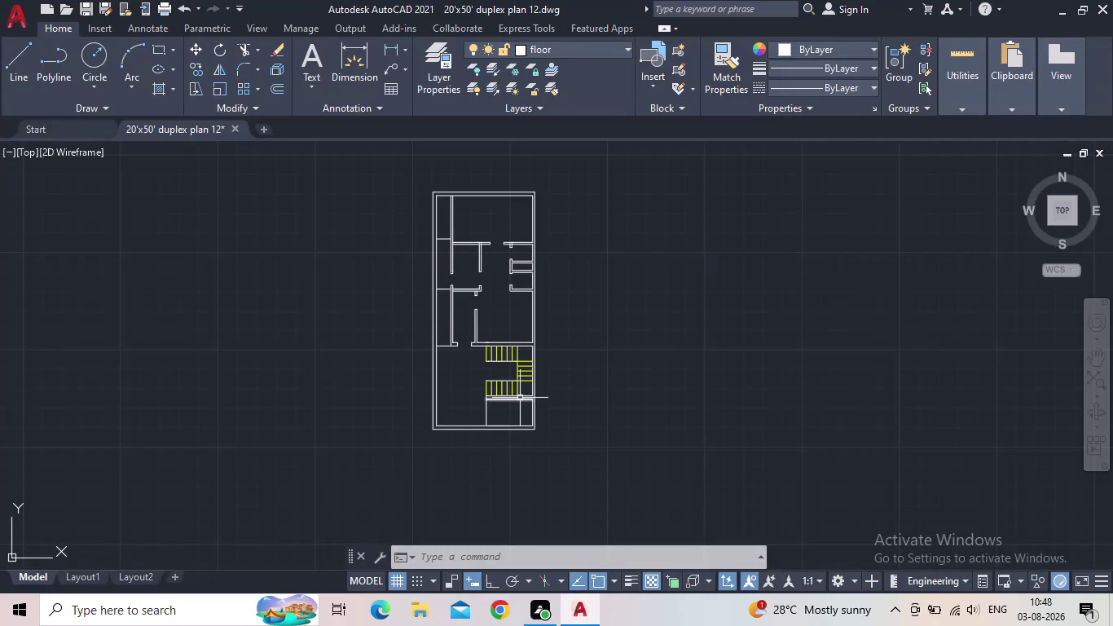
Pan and zoom around the duplex plan, then bring up the Tool Palettes with TOOLPALETTES.
middle_drag(584, 402, 507, 435)
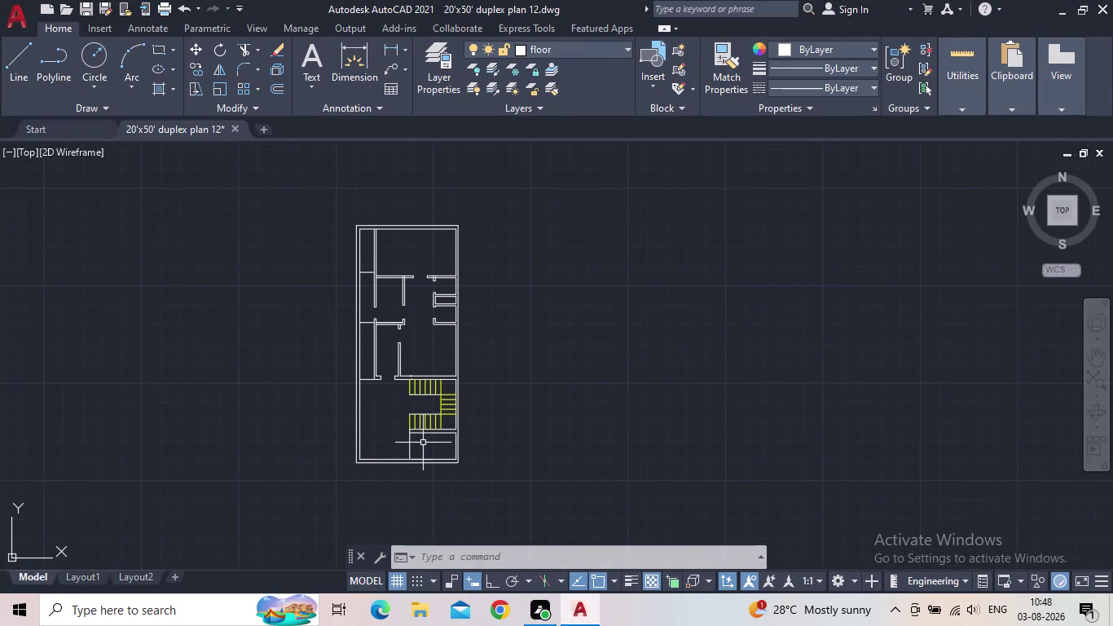
scroll(up, 3)
scroll(up, 3)
scroll(down, 3)
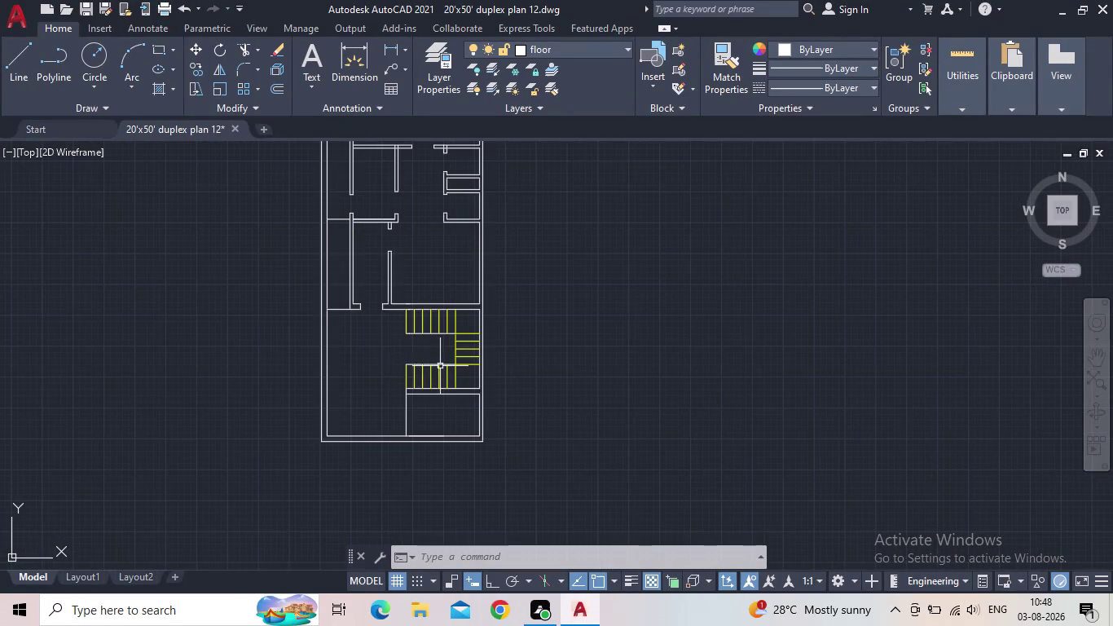
middle_drag(376, 358, 376, 402)
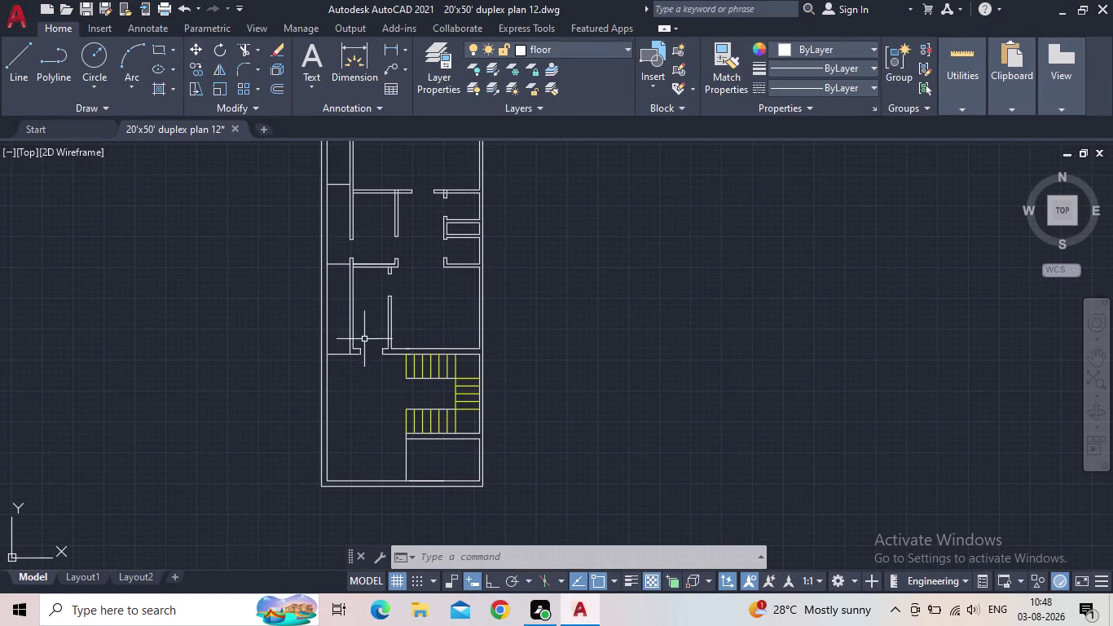
middle_drag(383, 388, 346, 427)
scroll(down, 3)
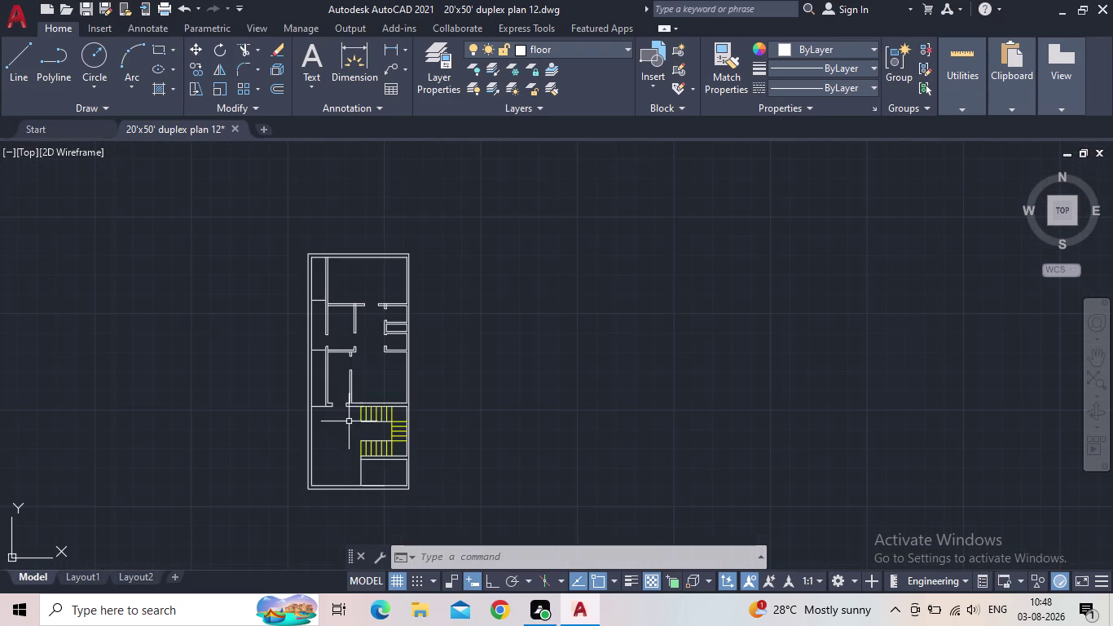
middle_drag(562, 350, 505, 349)
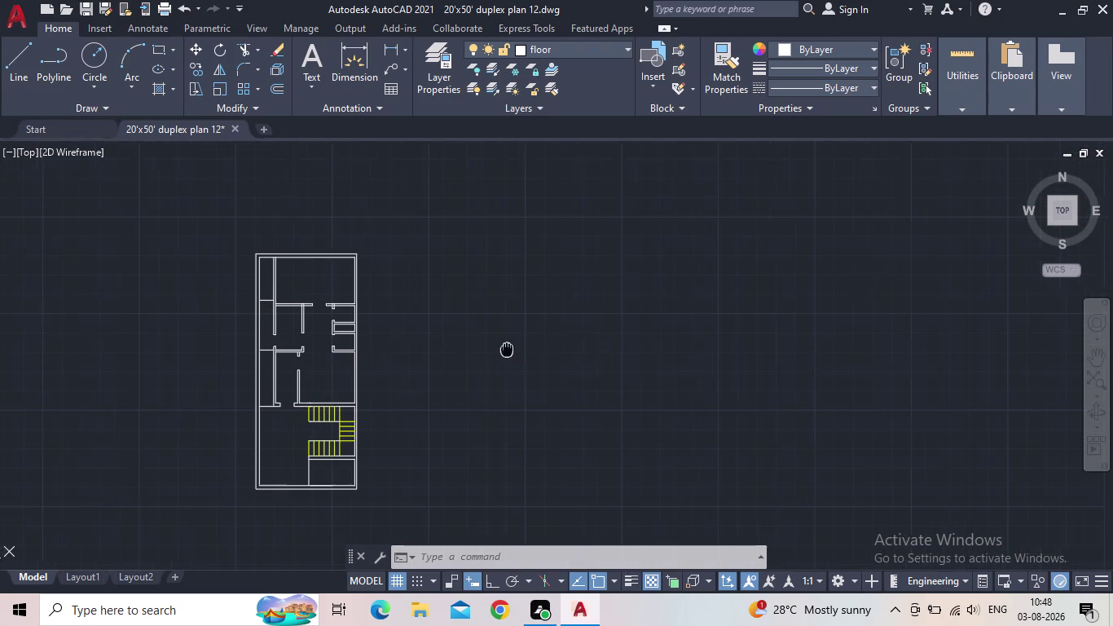
middle_drag(506, 349, 505, 350)
text(to)
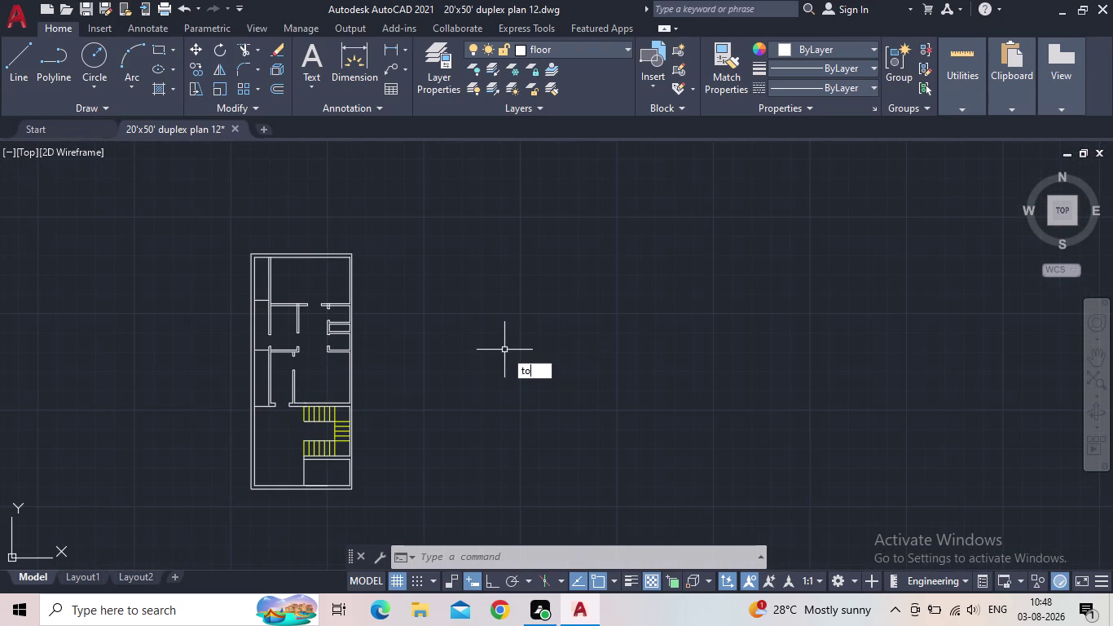
text(ol)
key(Return)
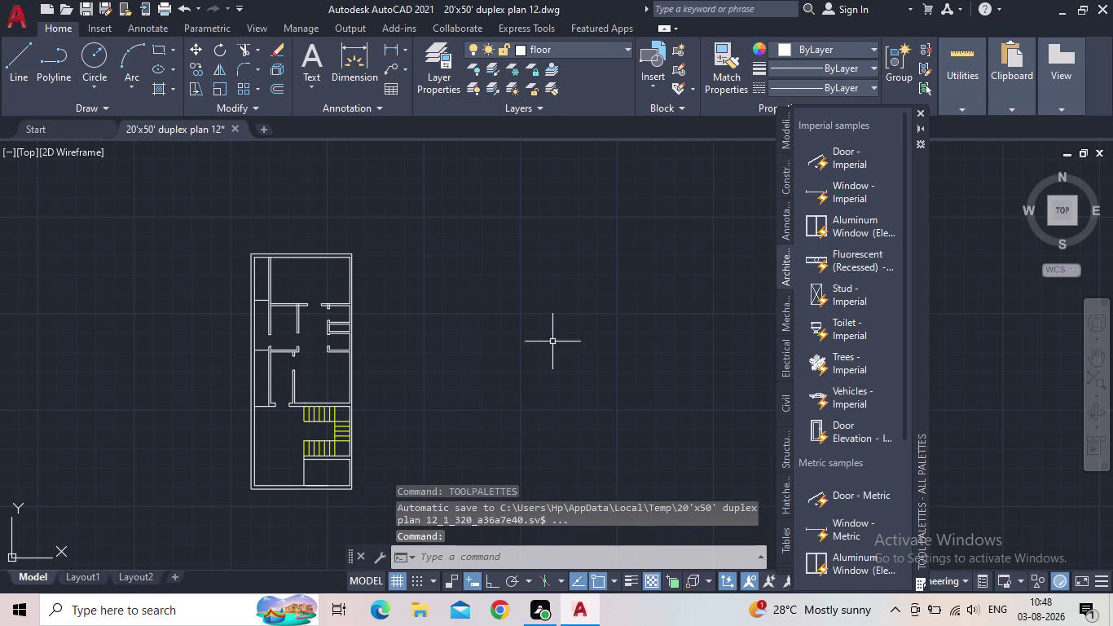
Place the Architectural tool palette beside the plan and show the layer list.
scroll(up, 3)
scroll(up, 3)
middle_drag(590, 427, 535, 426)
drag(830, 160, 698, 196)
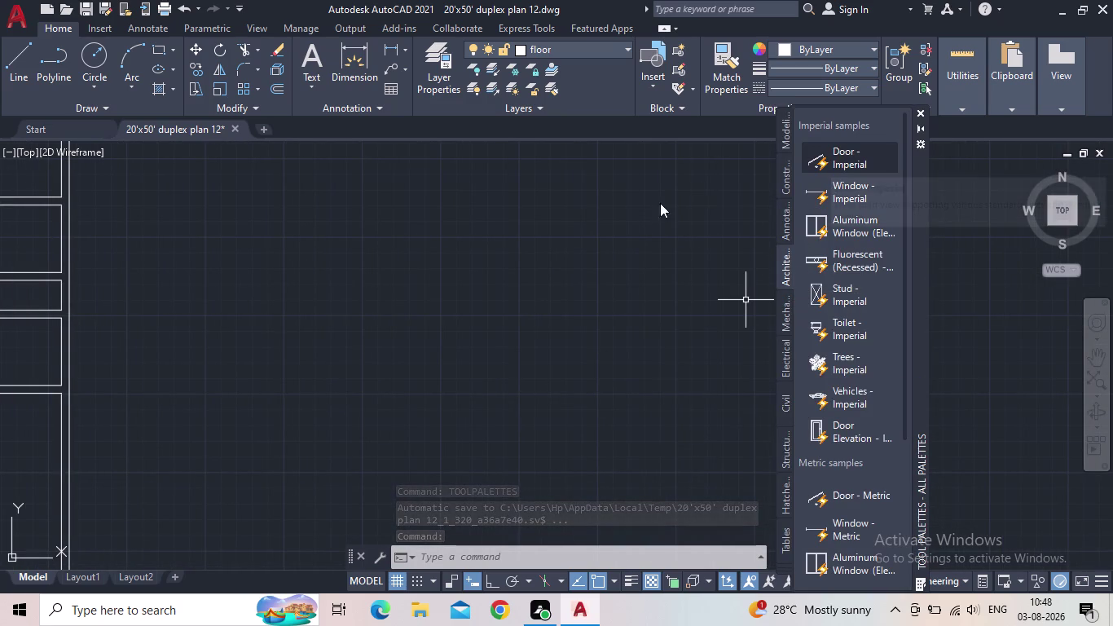
drag(698, 196, 397, 232)
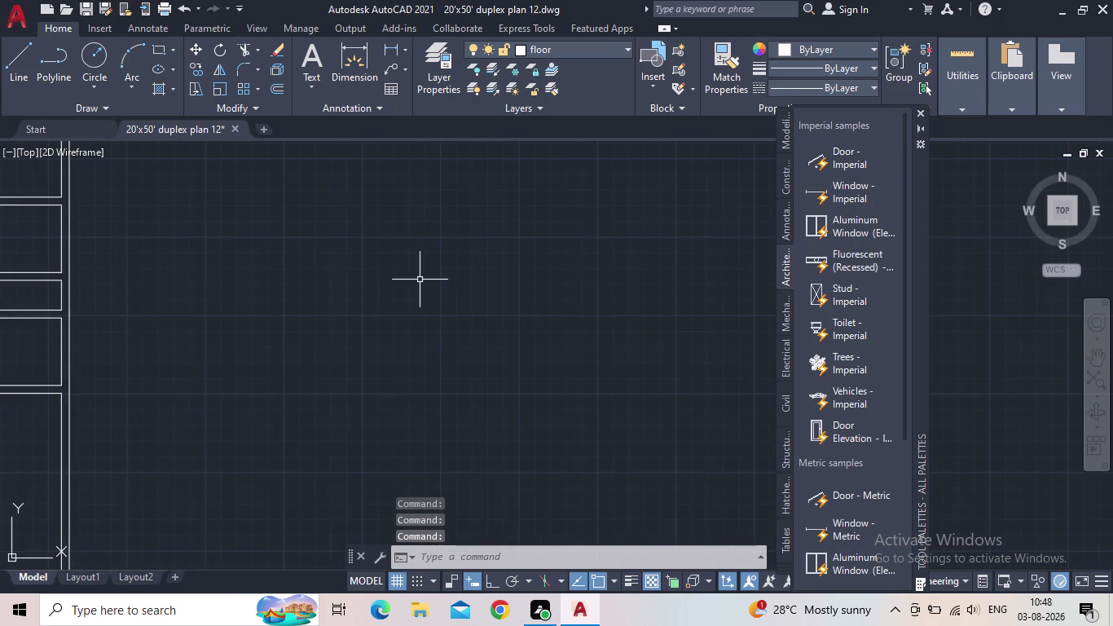
scroll(down, 3)
key(Escape)
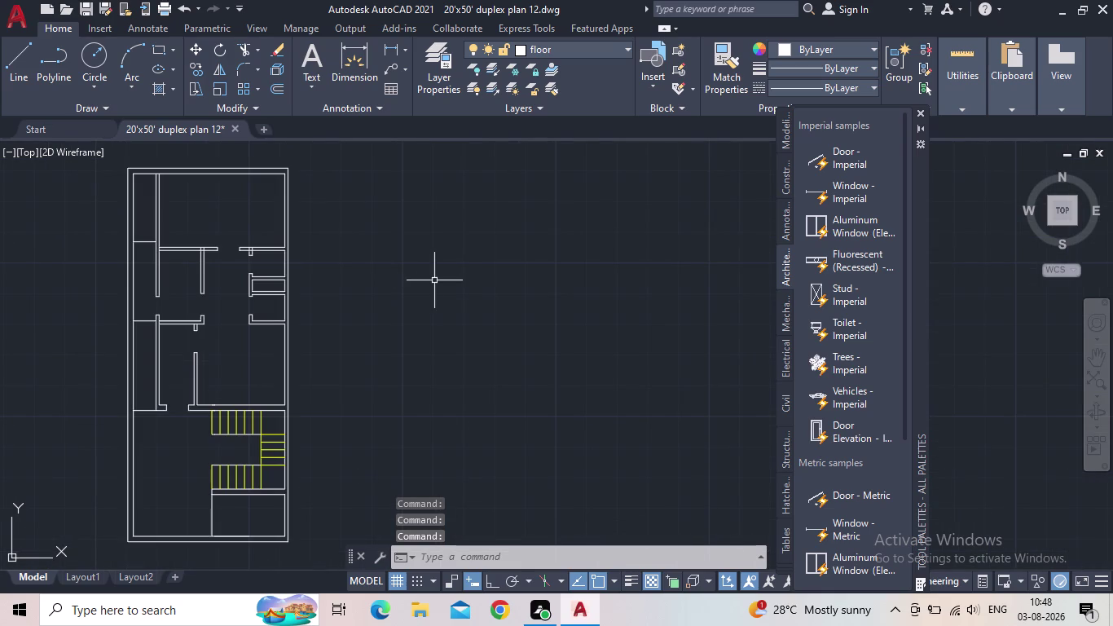
click(436, 79)
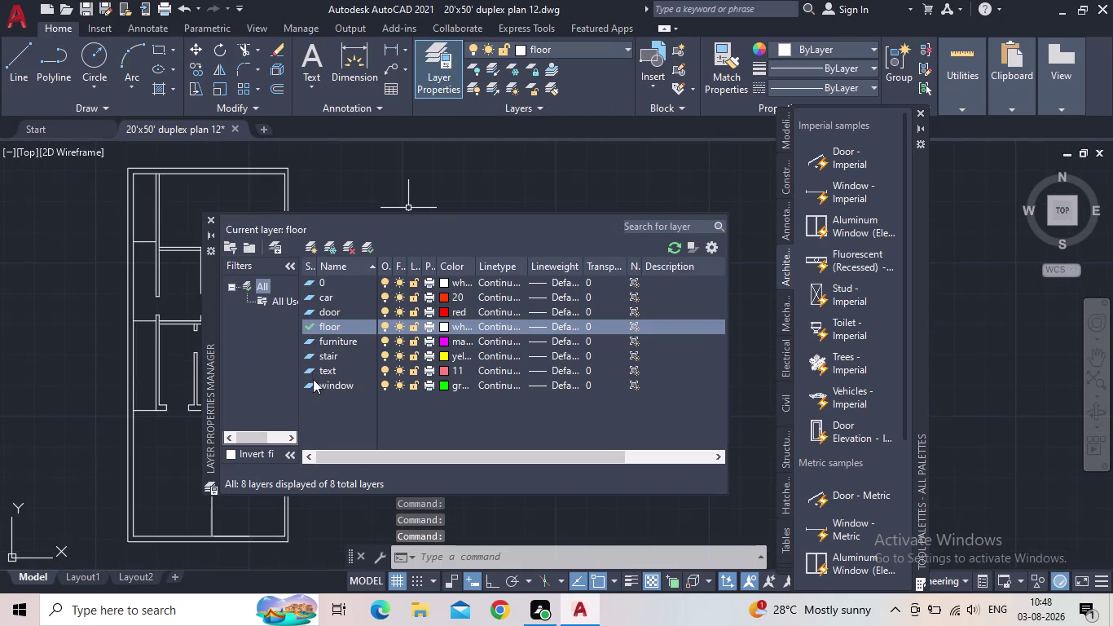
Make door the current layer and pan to empty space right of the plan.
double_click(308, 312)
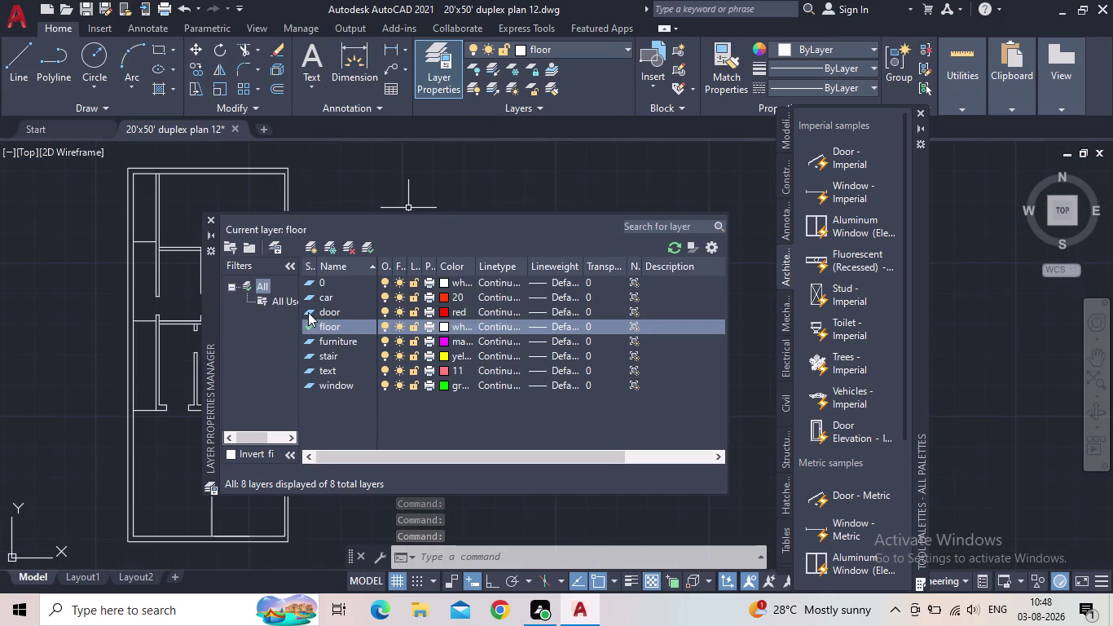
click(212, 215)
scroll(up, 3)
middle_drag(655, 286, 626, 315)
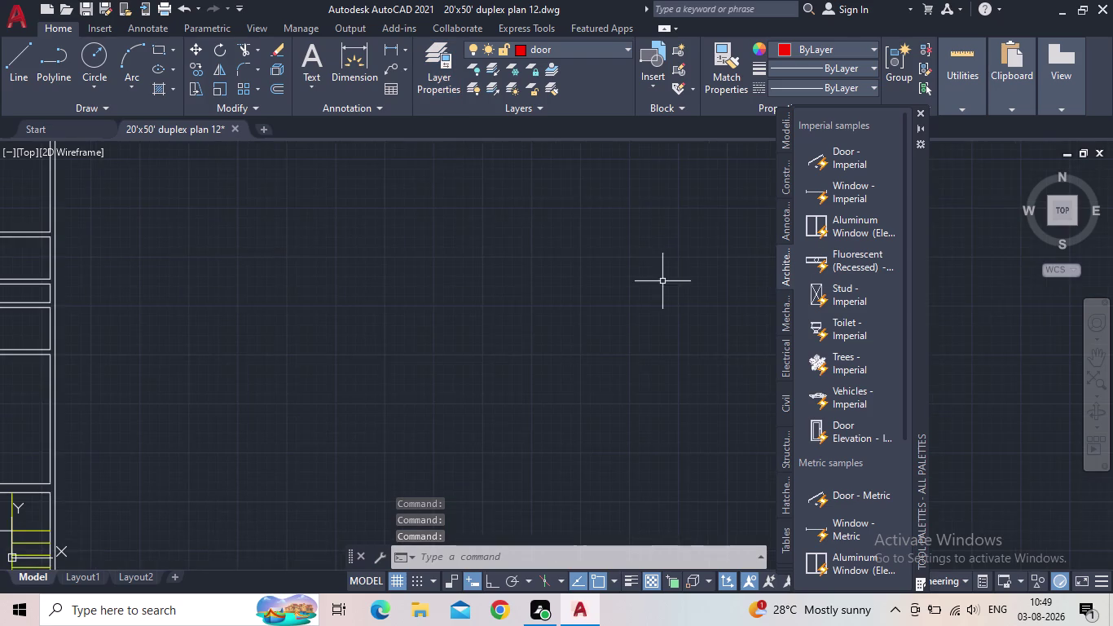
middle_drag(626, 315, 605, 330)
Insert the Door - Imperial sample in empty space, set to Open 90°.
drag(851, 158, 563, 283)
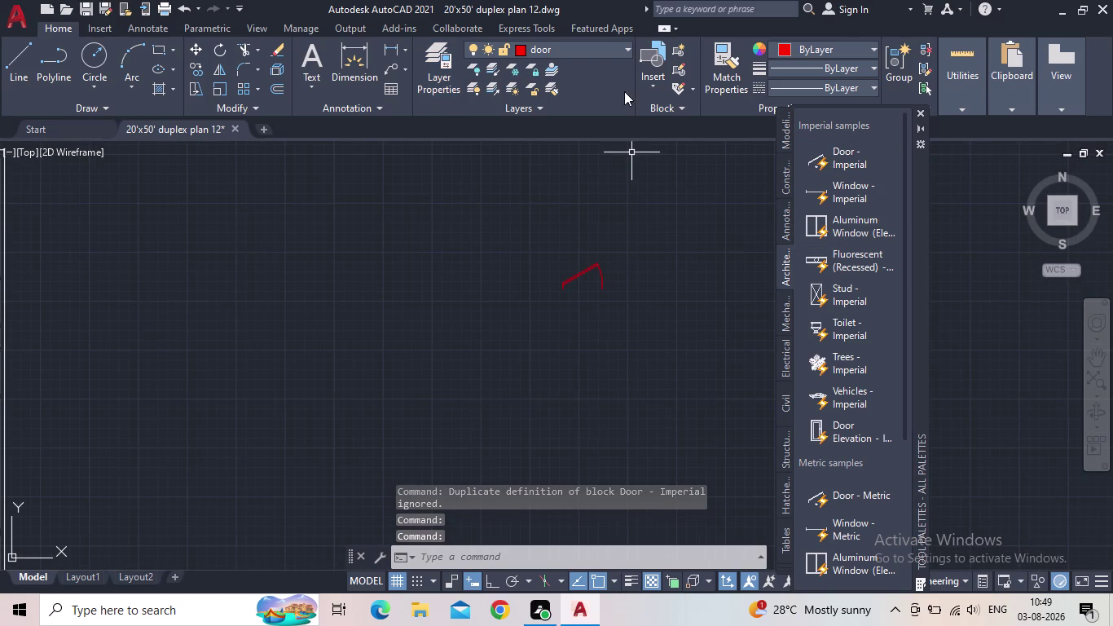
click(923, 113)
click(581, 273)
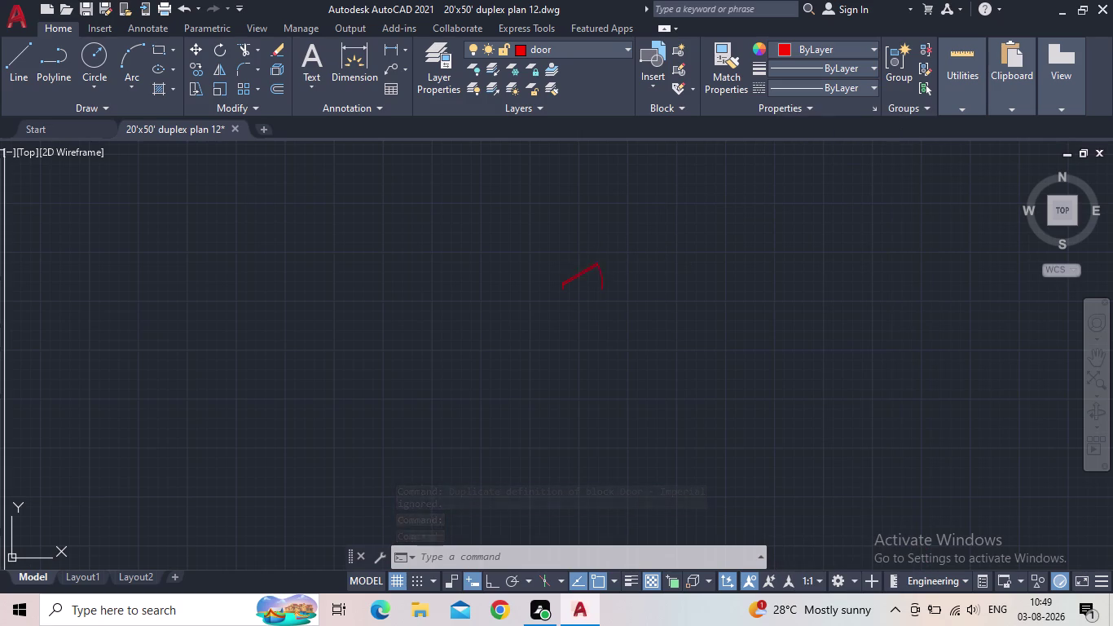
scroll(up, 3)
click(521, 238)
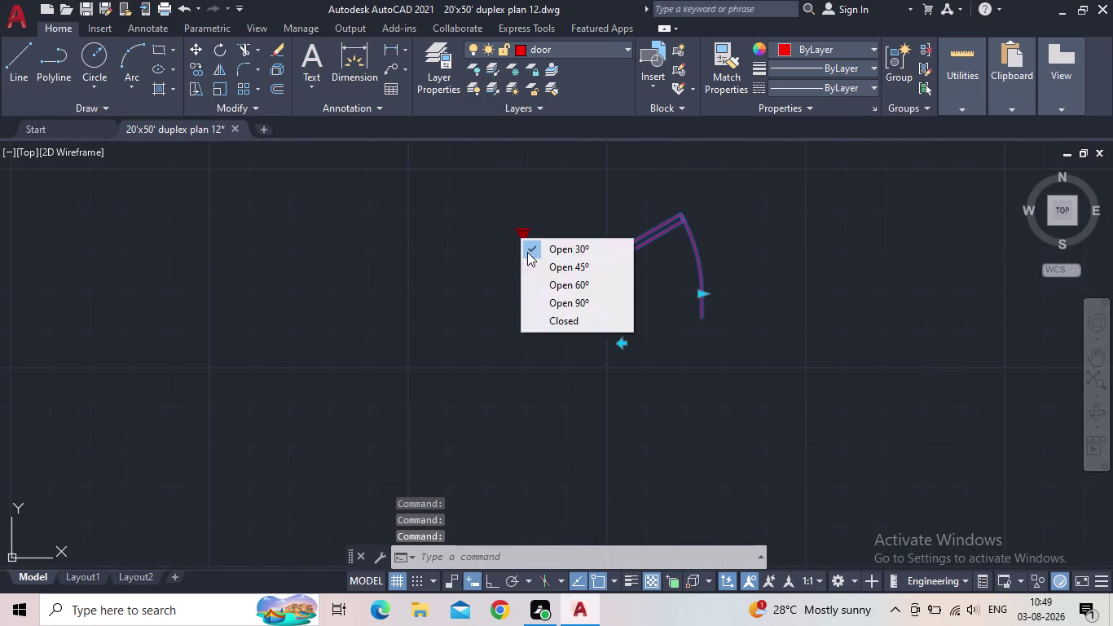
click(550, 299)
scroll(down, 3)
Zoom to the new red door symbol, select it and begin MOVE.
middle_drag(591, 309, 924, 386)
scroll(down, 3)
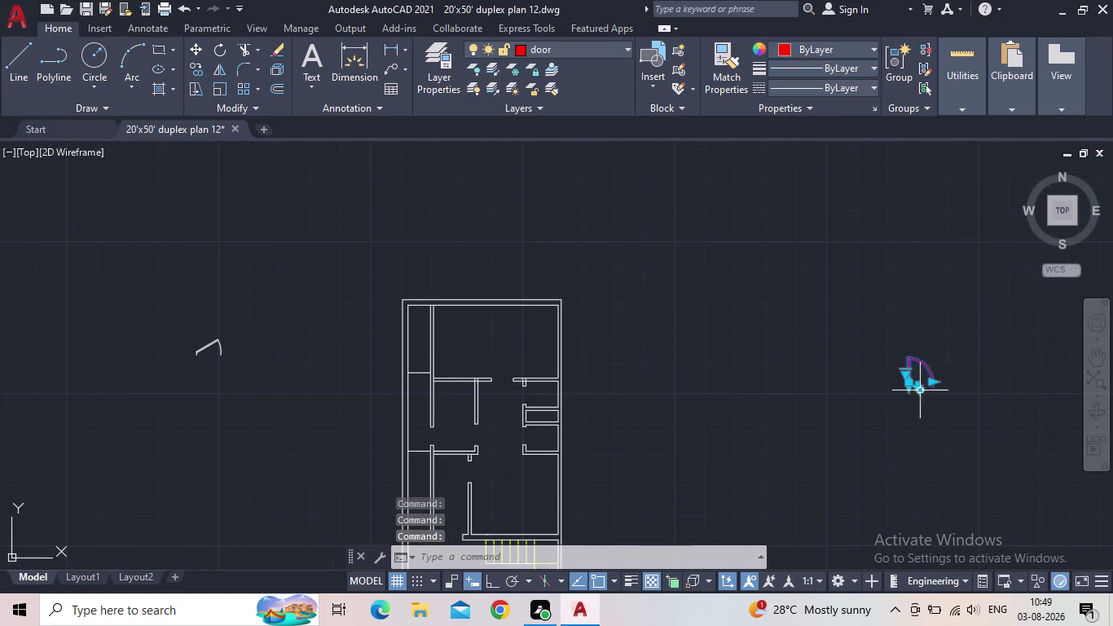
middle_drag(955, 385, 916, 373)
scroll(up, 3)
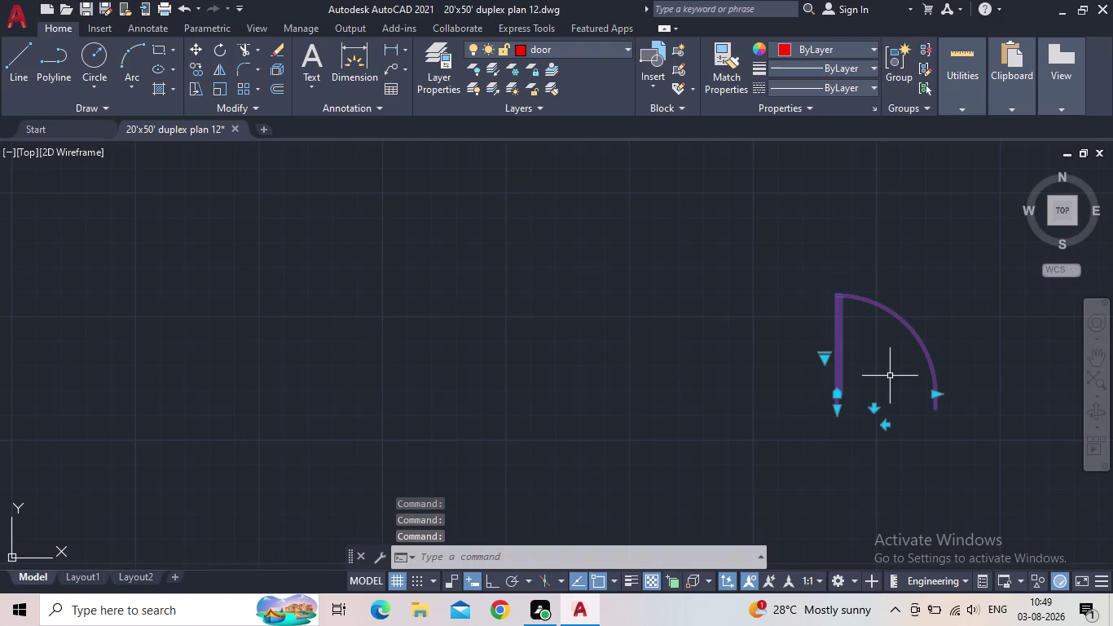
key(Escape)
drag(884, 382, 821, 373)
click(765, 362)
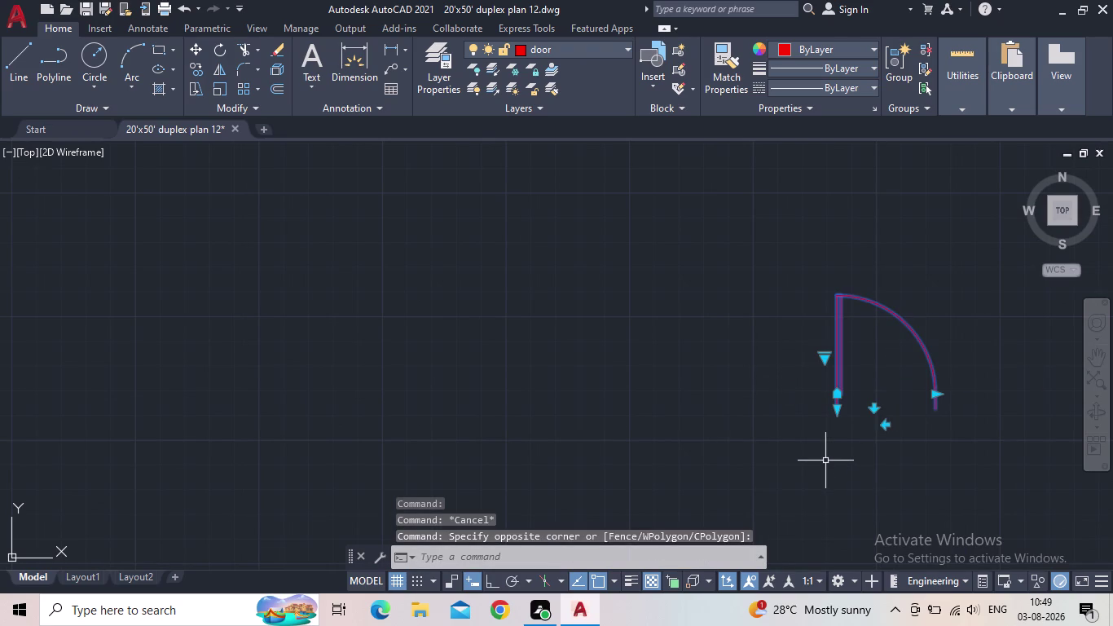
key(Escape)
scroll(down, 3)
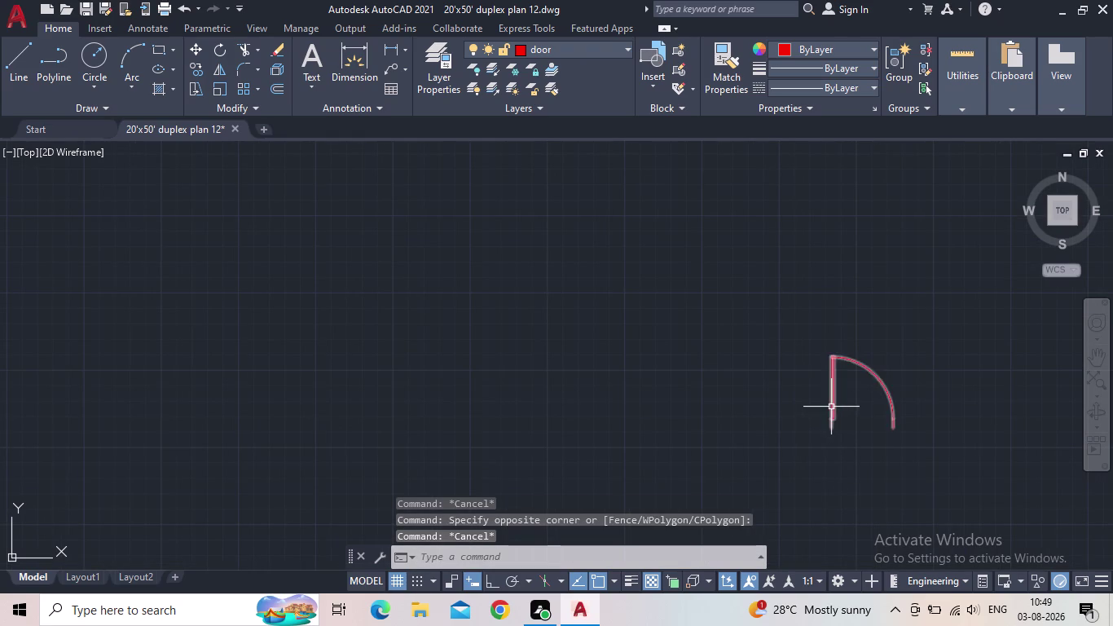
click(831, 407)
text(m)
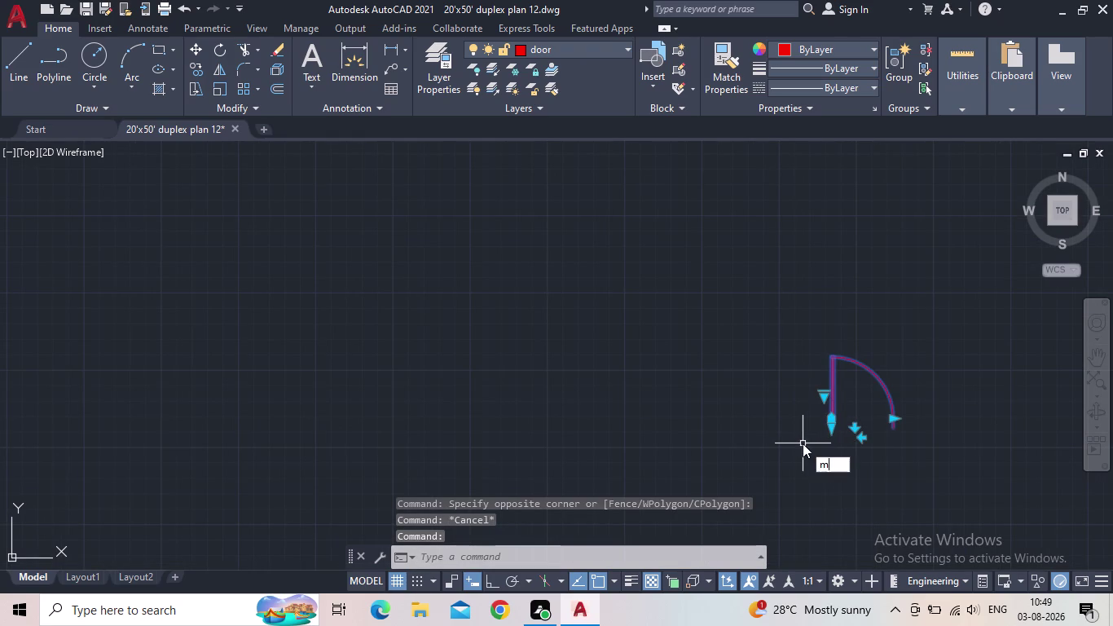
key(space)
key(Escape)
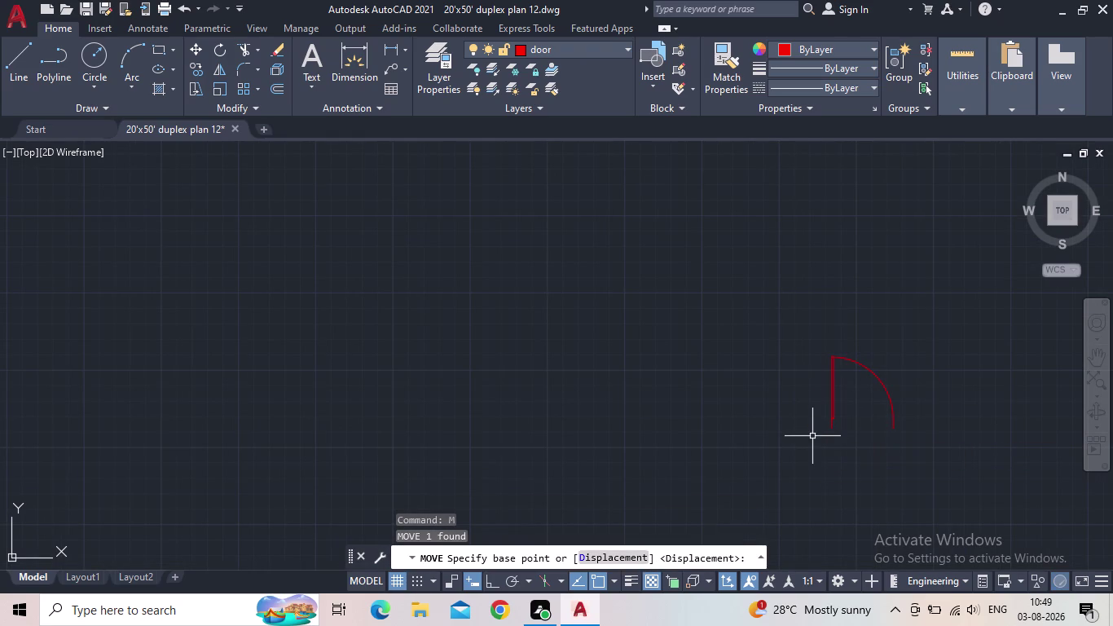
Copy the door symbol to a spot further left.
key(c)
key(o)
key(Return)
drag(845, 432, 835, 427)
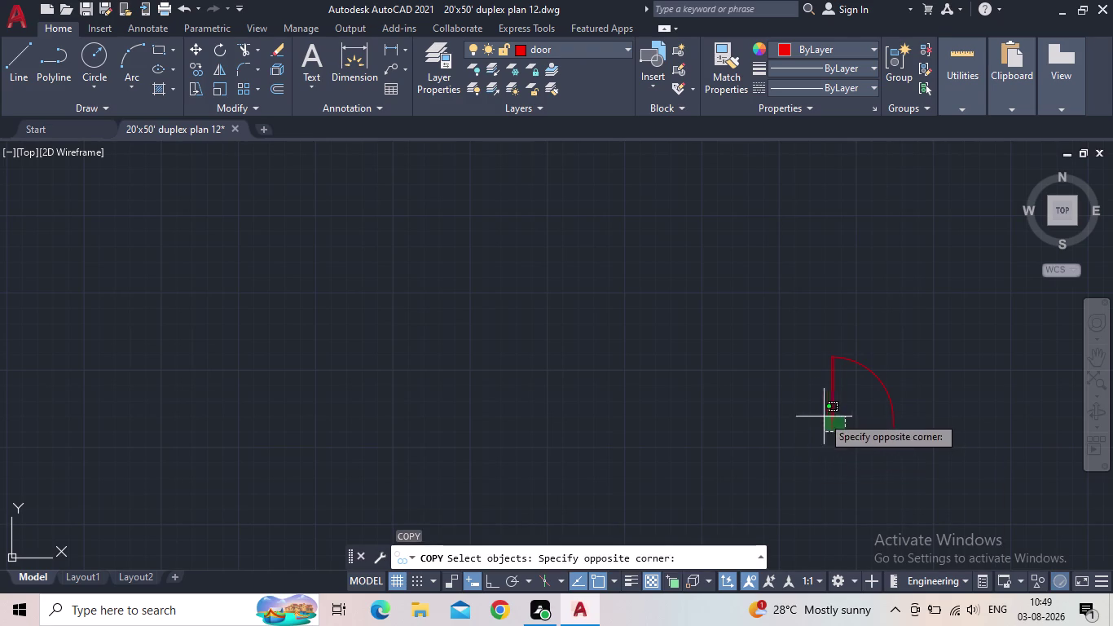
click(821, 414)
key(space)
drag(831, 429, 801, 428)
middle_drag(428, 398, 611, 327)
scroll(down, 3)
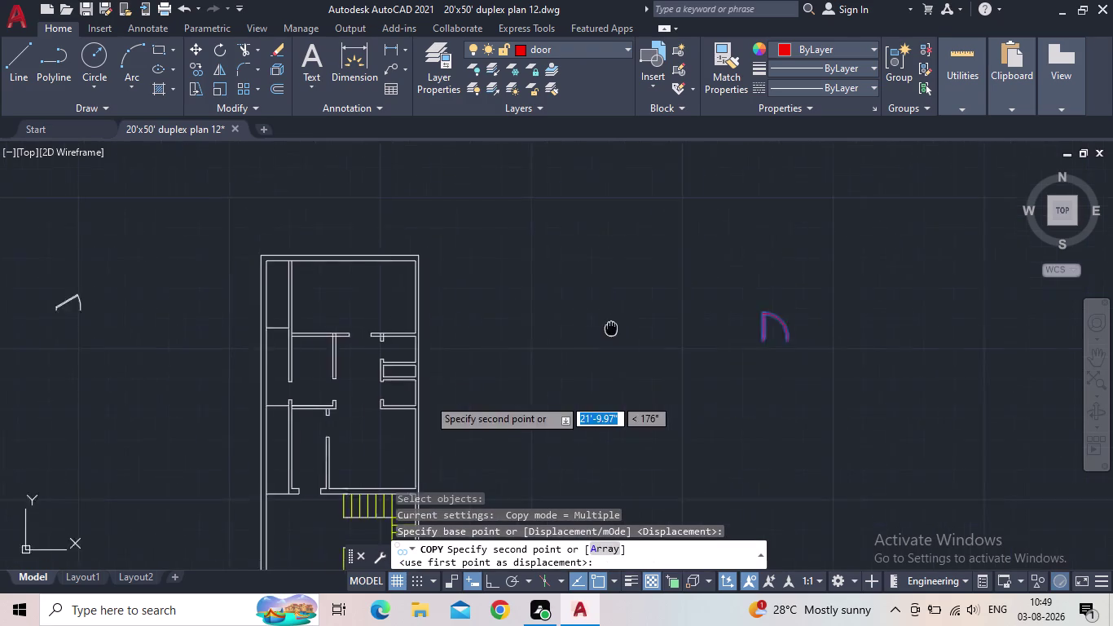
scroll(down, 3)
scroll(up, 3)
click(622, 341)
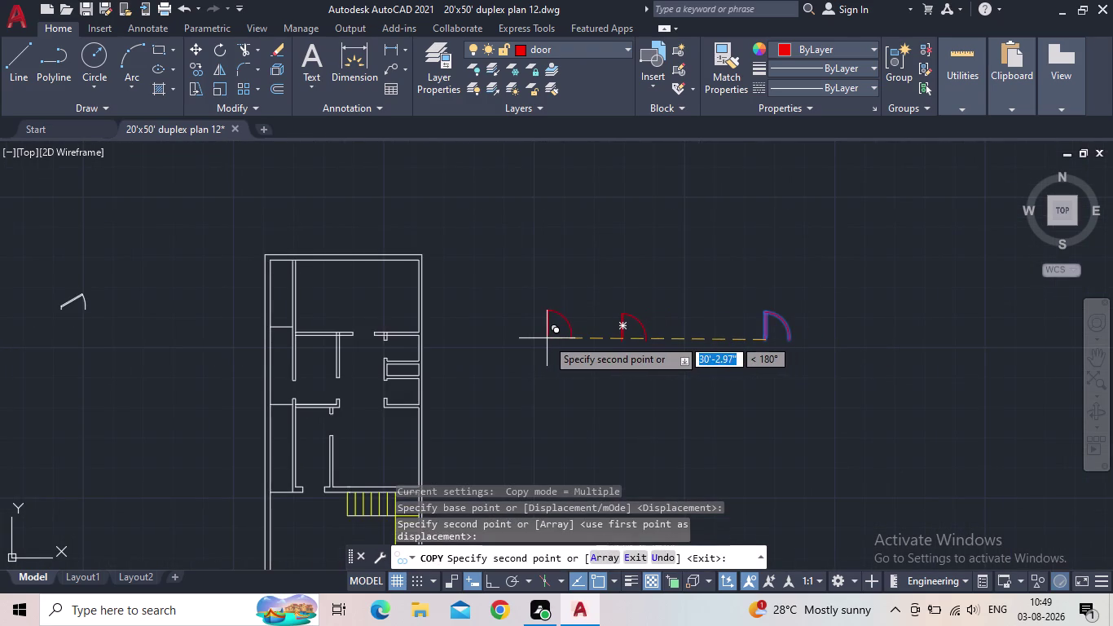
click(530, 342)
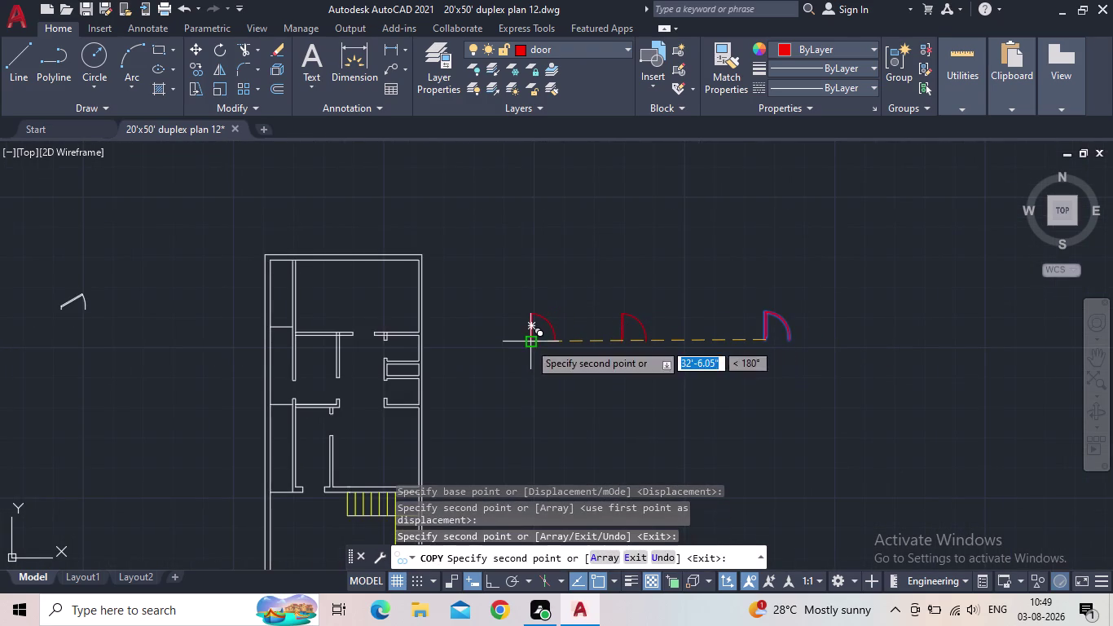
key(Escape)
Start SCALE on the left door, using its hinge corner as base point.
scroll(down, 3)
scroll(up, 3)
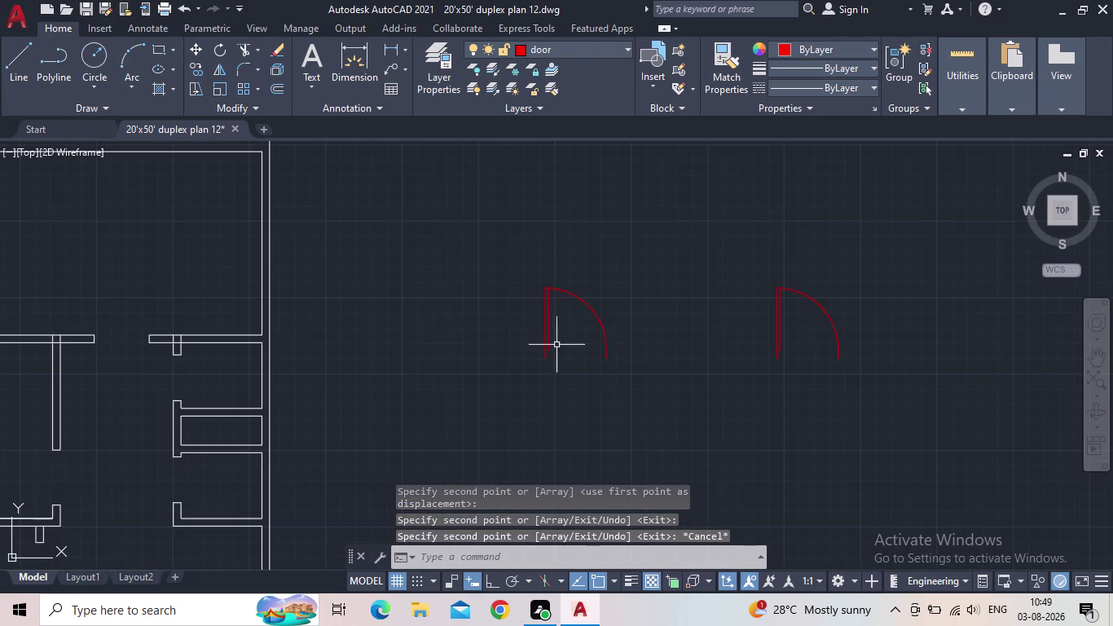
drag(612, 361, 603, 360)
click(500, 311)
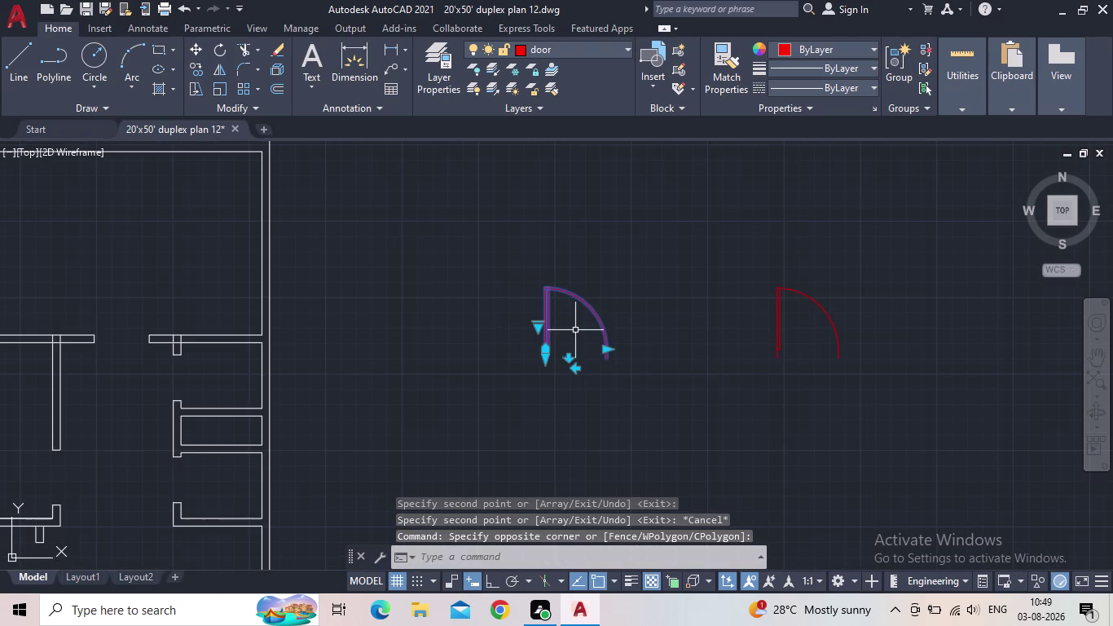
text(sc)
key(space)
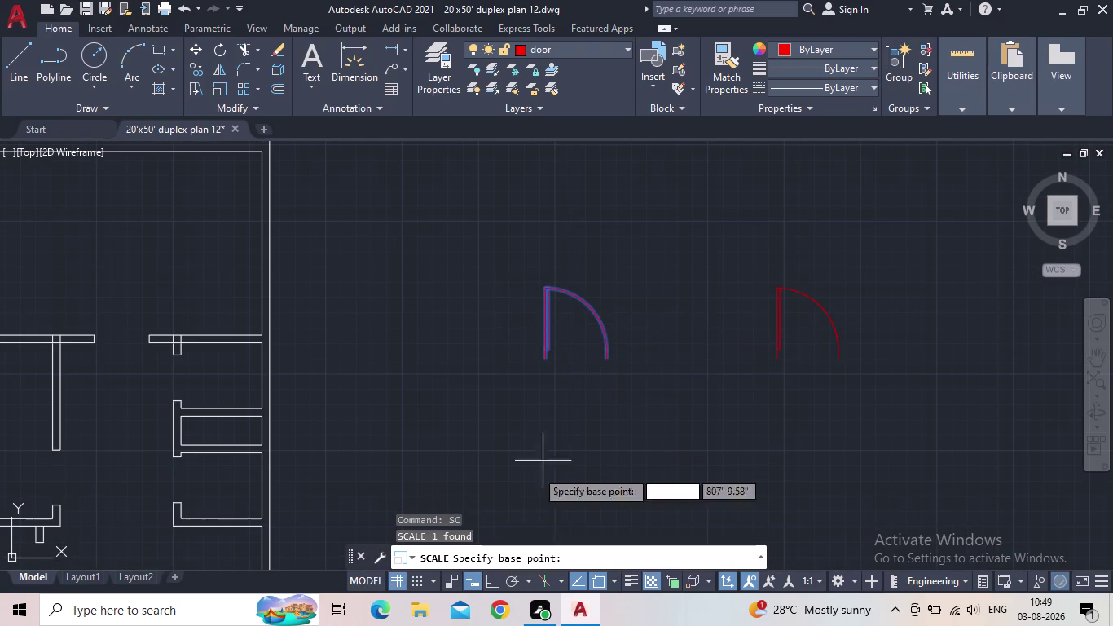
click(494, 586)
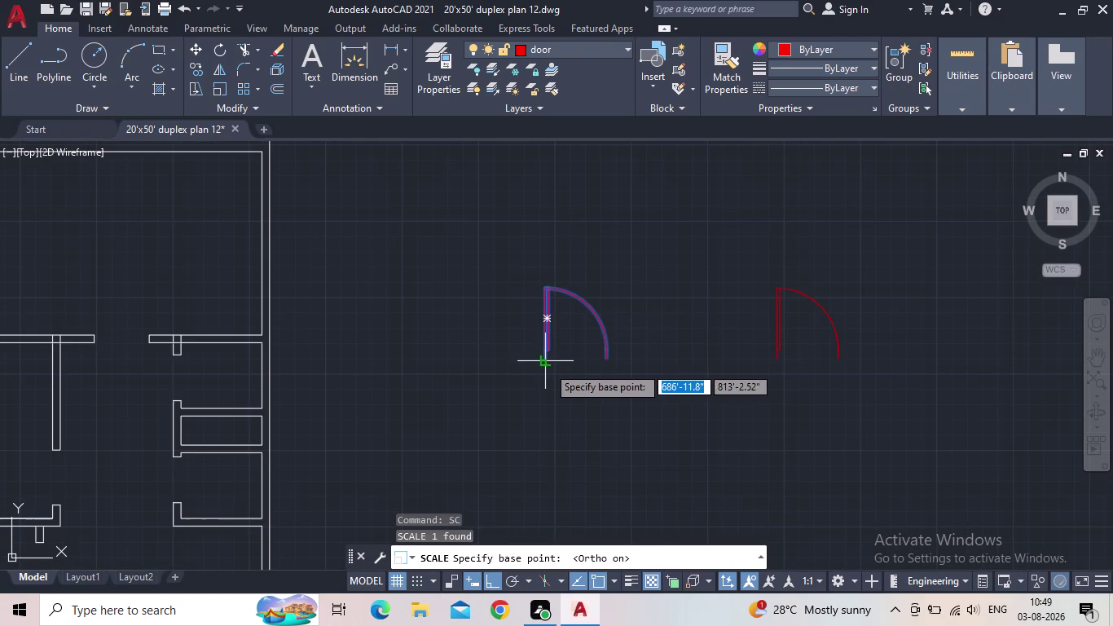
scroll(up, 3)
click(569, 338)
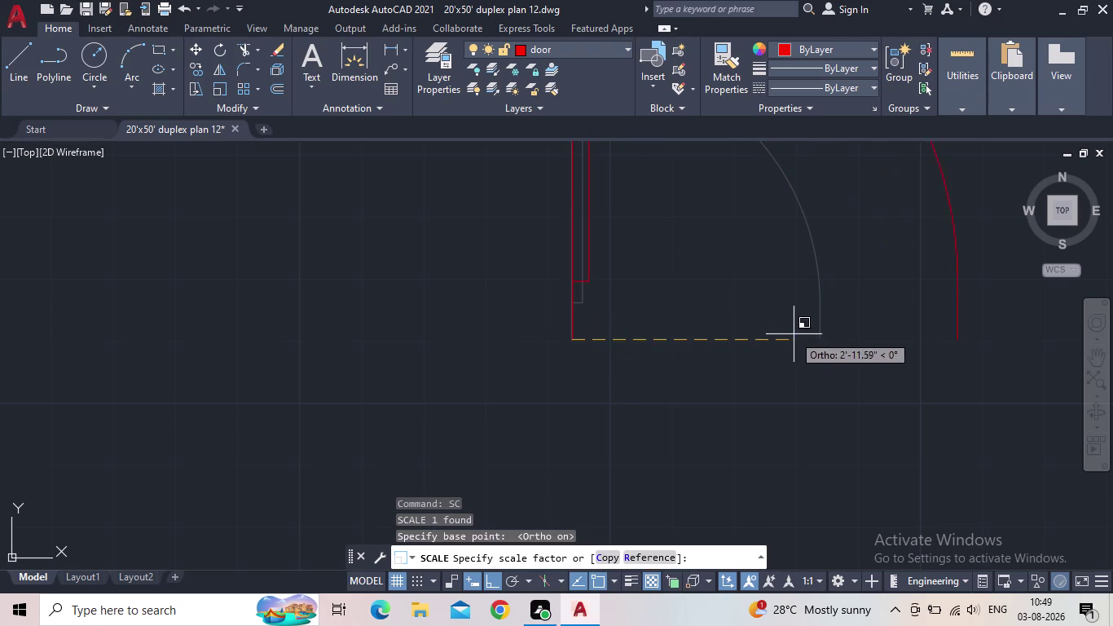
Rescale the left door by Reference from its current width to 3'.
click(650, 557)
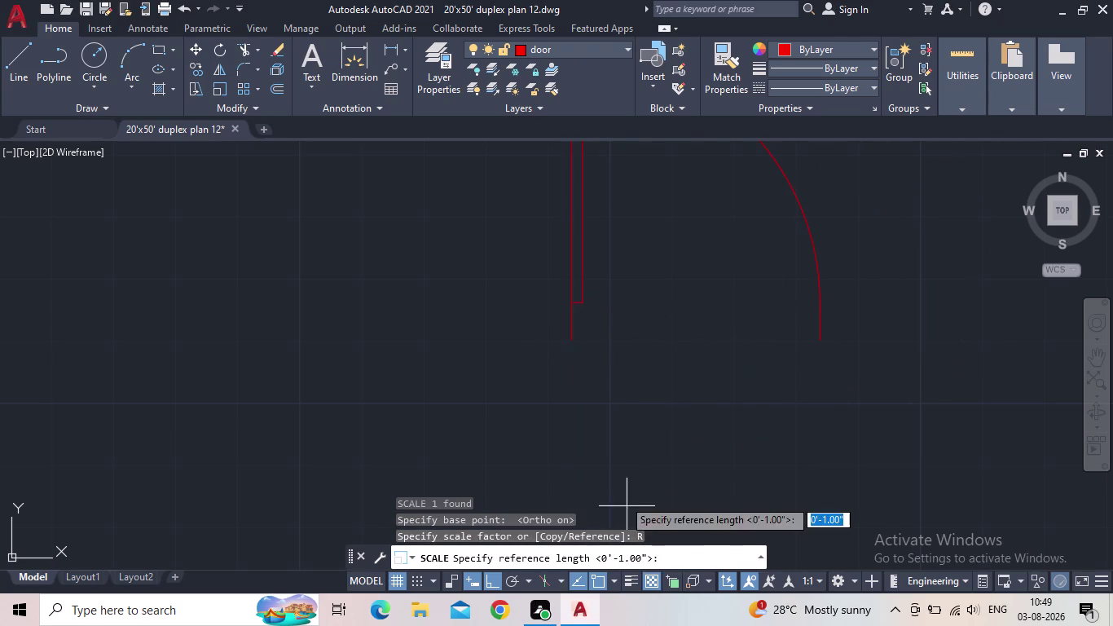
click(574, 339)
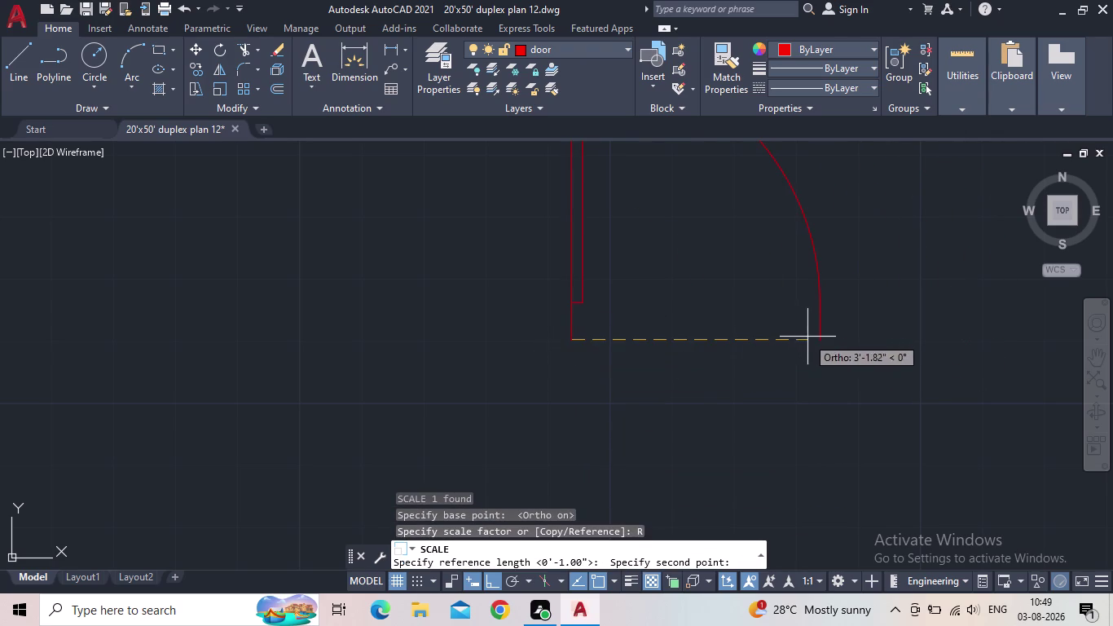
click(818, 337)
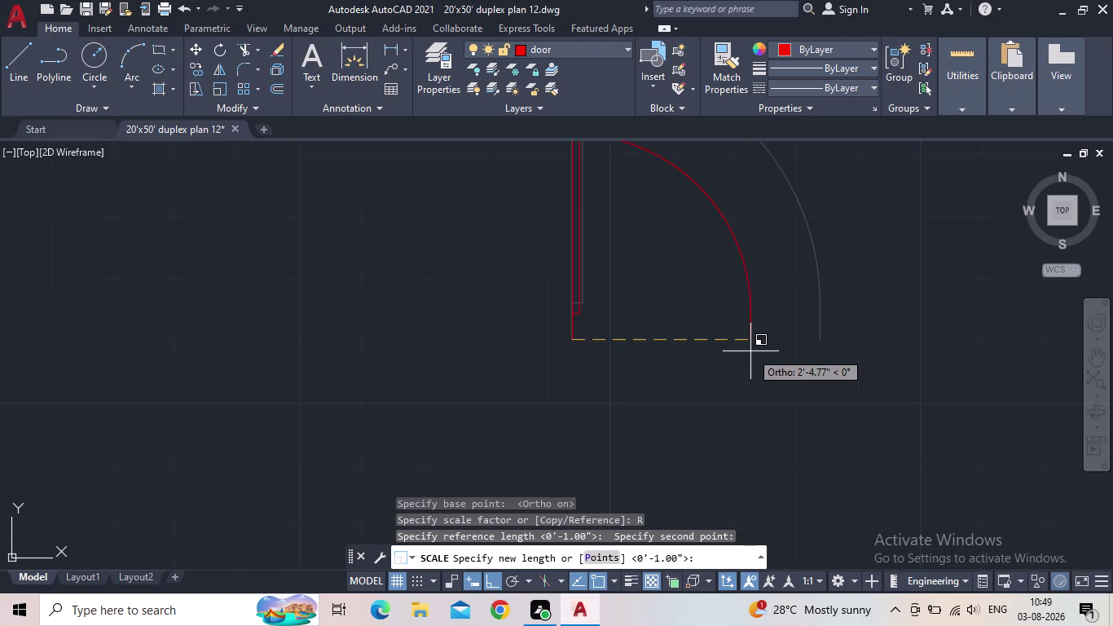
key(3)
key(apostrophe)
key(Return)
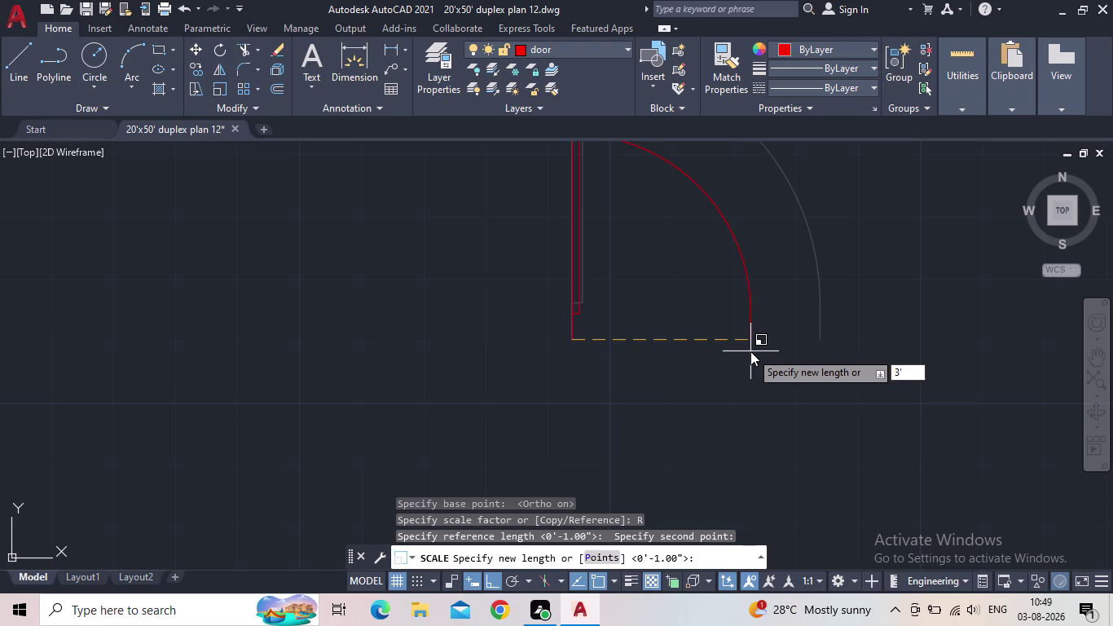
scroll(down, 3)
scroll(down, 3)
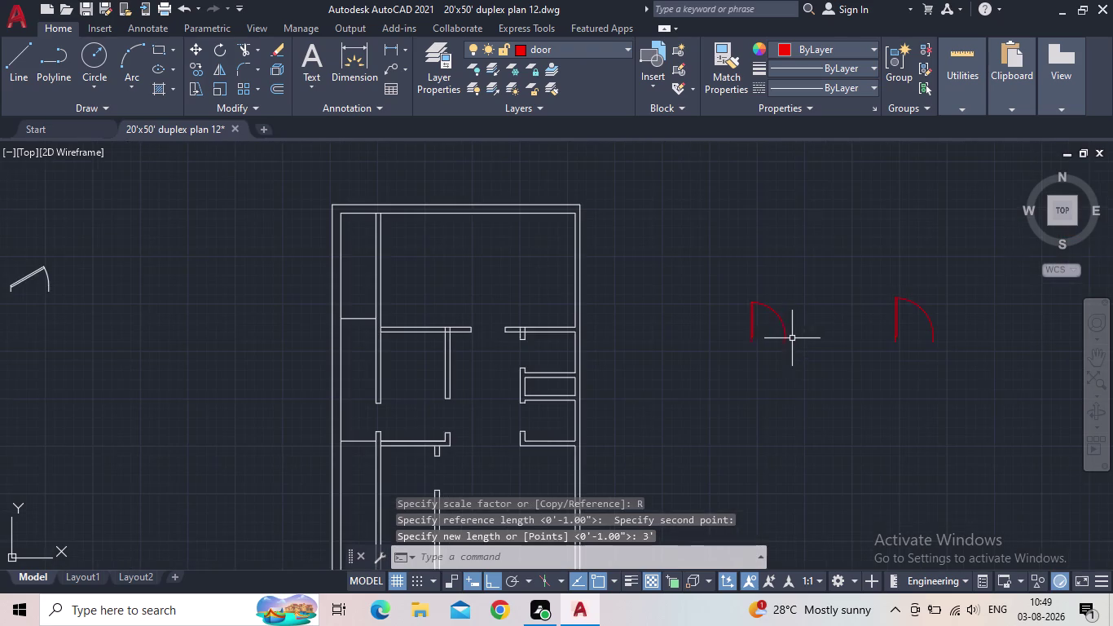
middle_drag(797, 336, 767, 356)
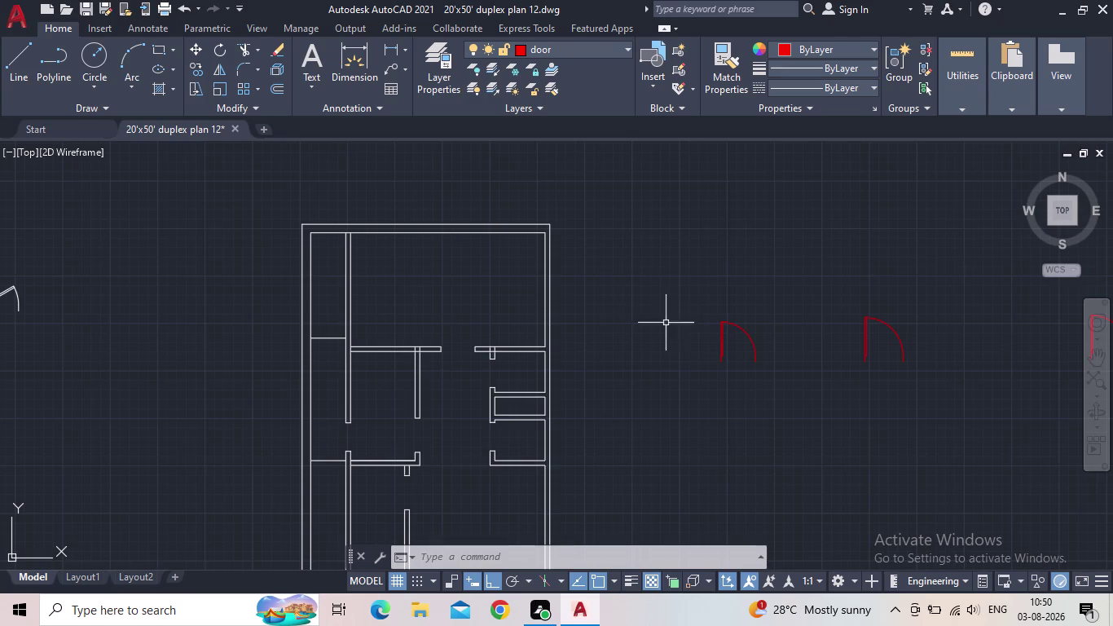
Copy the smaller door swing from its hinge to a spot below it.
middle_drag(688, 334, 574, 258)
middle_click(574, 259)
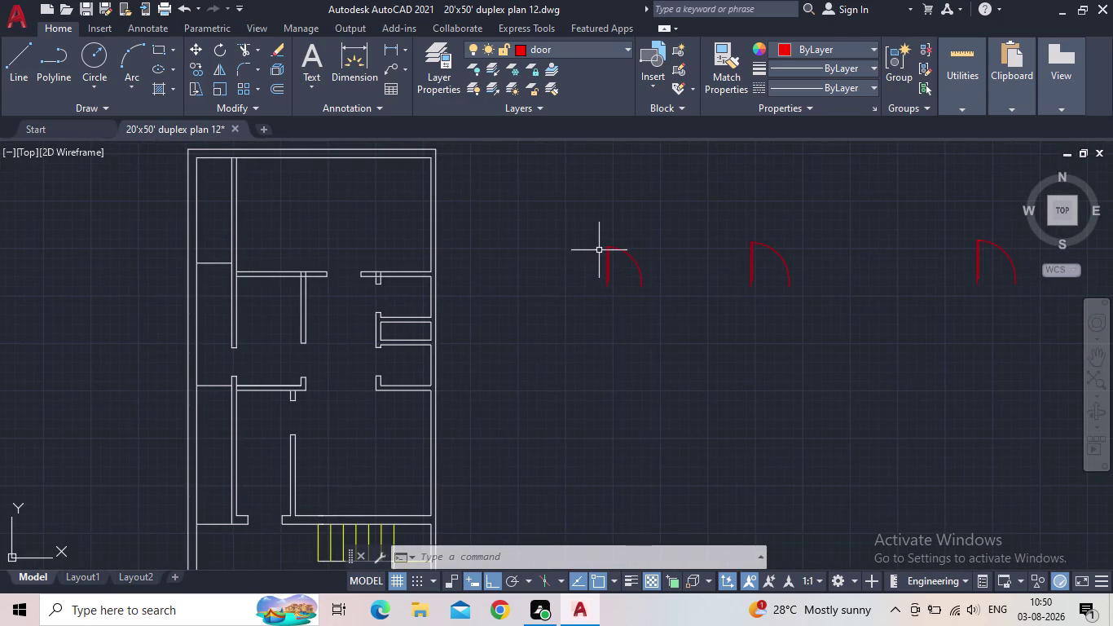
scroll(up, 3)
scroll(down, 3)
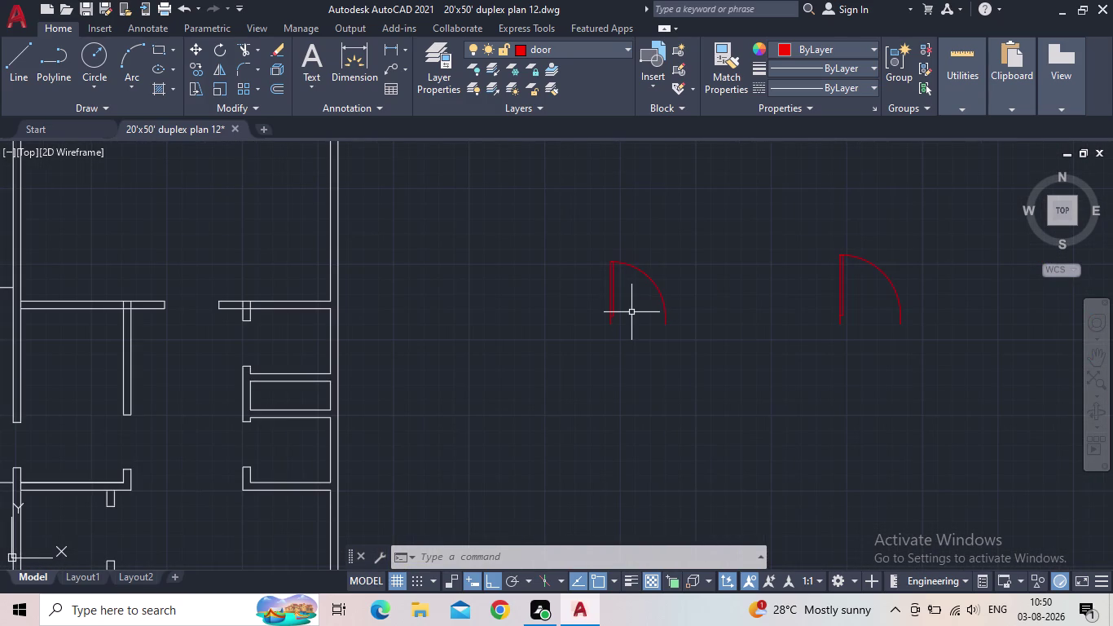
key(c)
key(o)
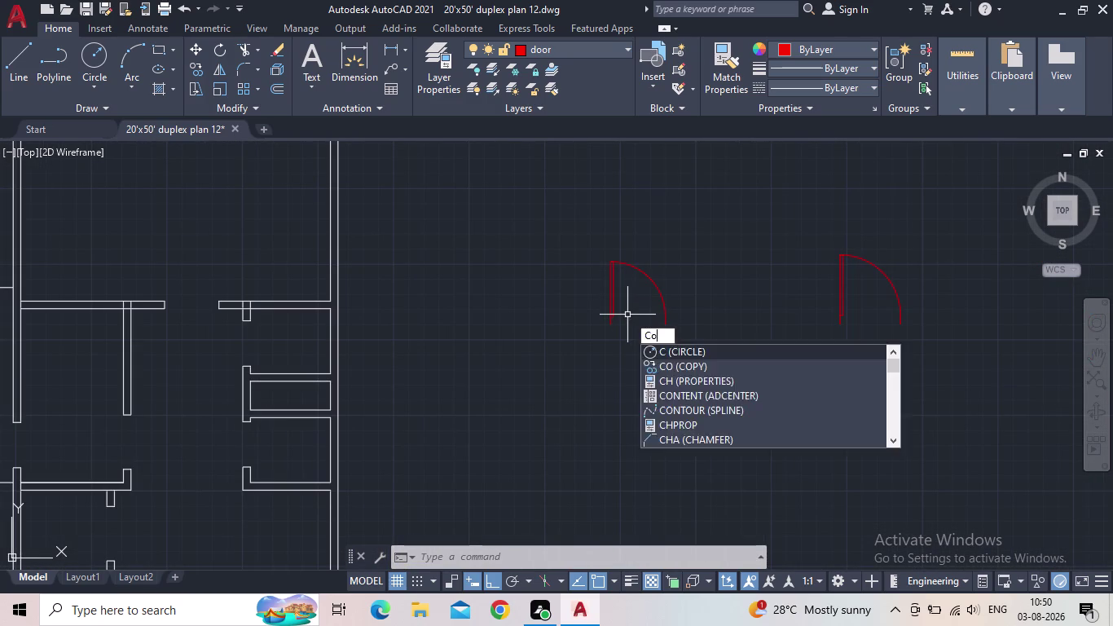
key(Return)
click(617, 309)
click(594, 306)
key(space)
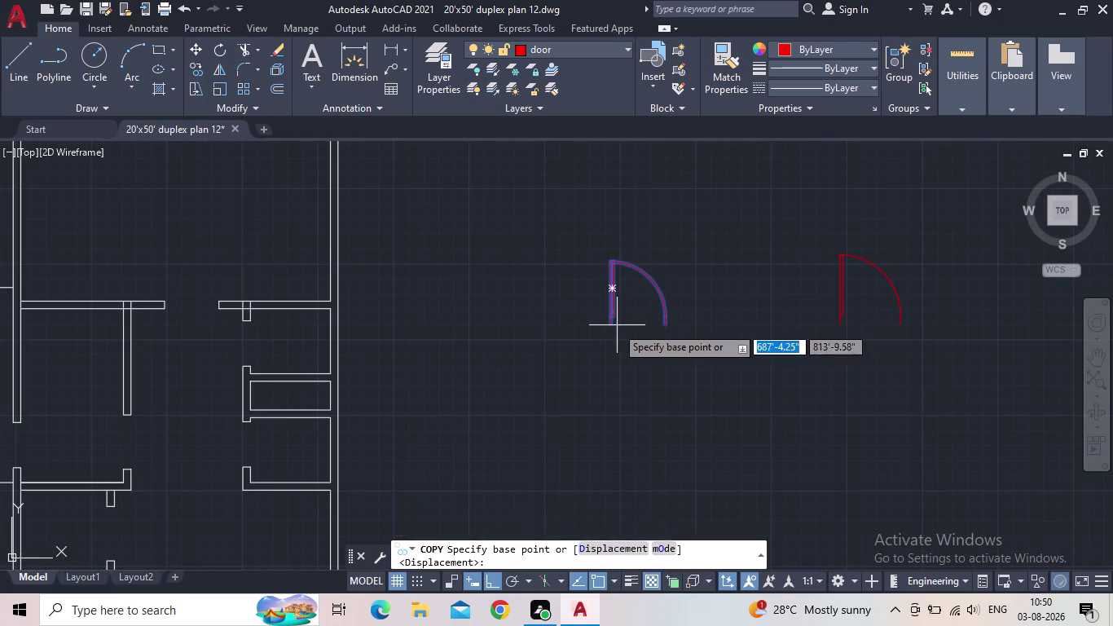
click(611, 331)
middle_drag(582, 464, 582, 416)
click(583, 436)
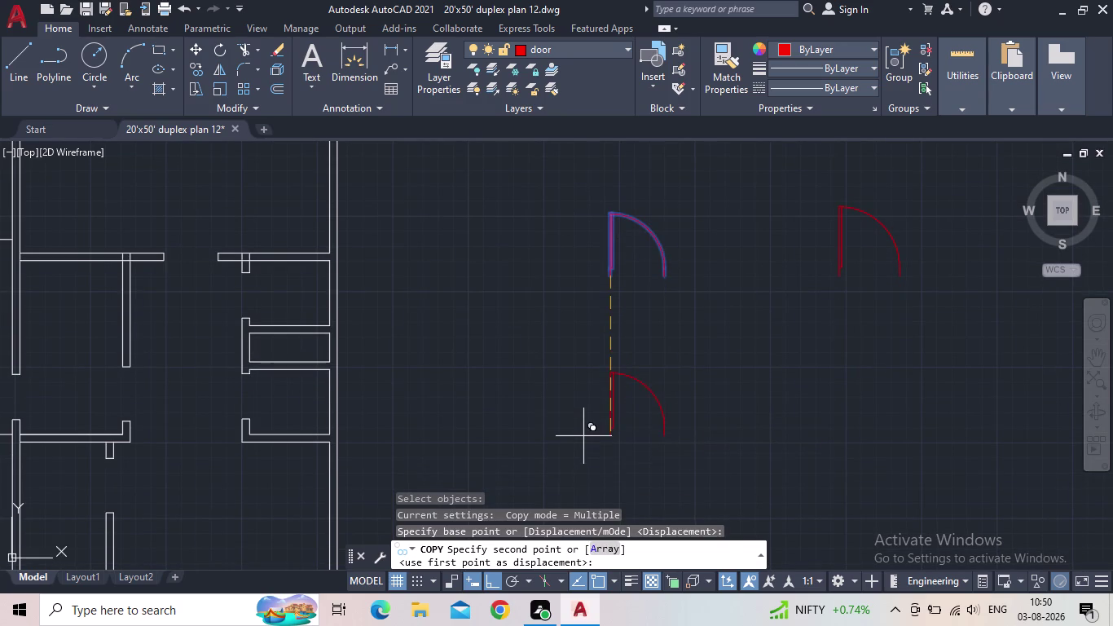
key(Escape)
Rotate the lower door copy 270° about its bottom hinge corner.
text(ro)
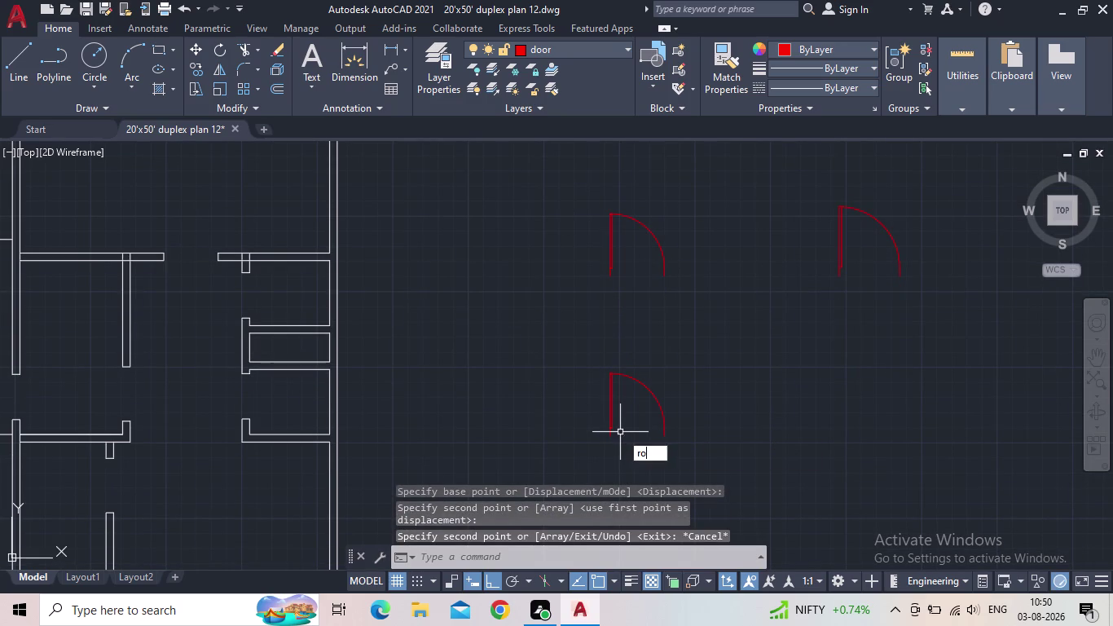
key(space)
drag(627, 432, 615, 424)
click(575, 408)
key(space)
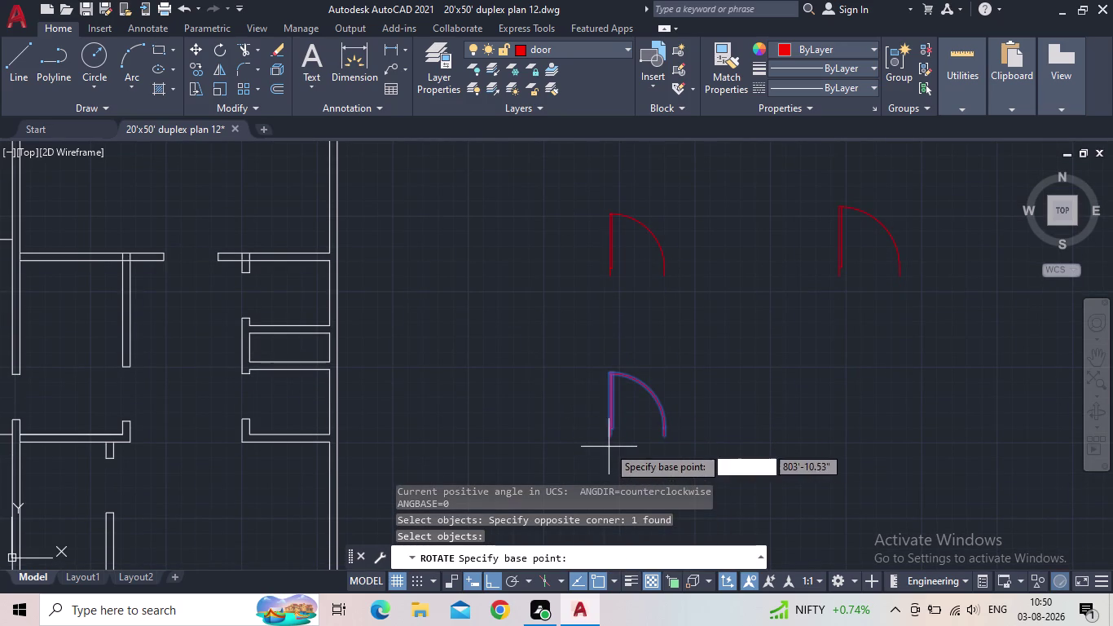
drag(613, 439, 605, 439)
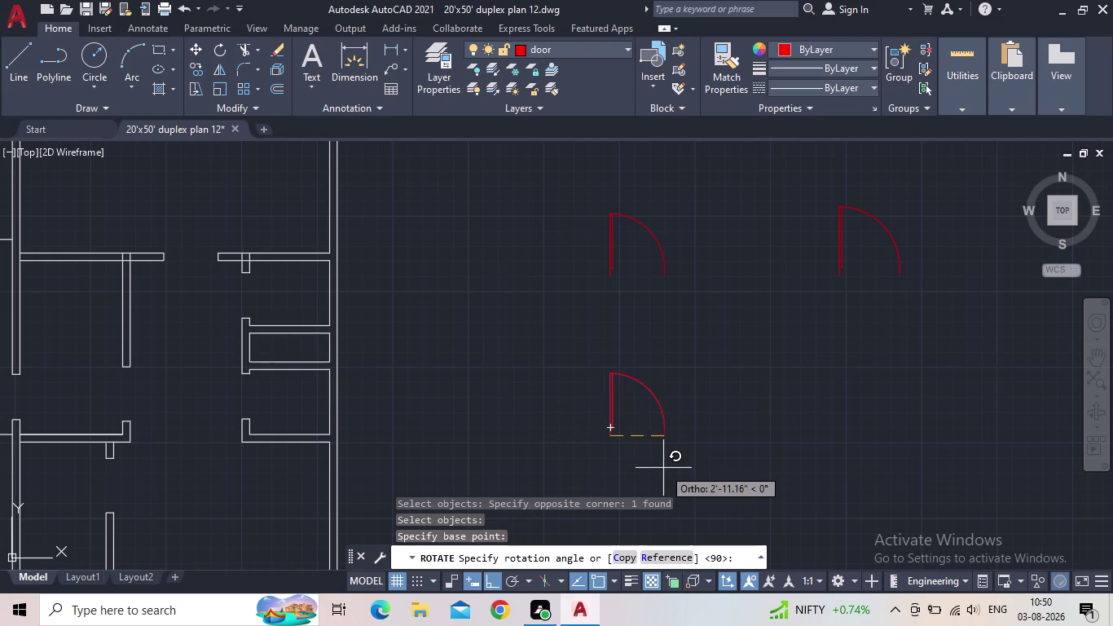
middle_drag(626, 489, 623, 408)
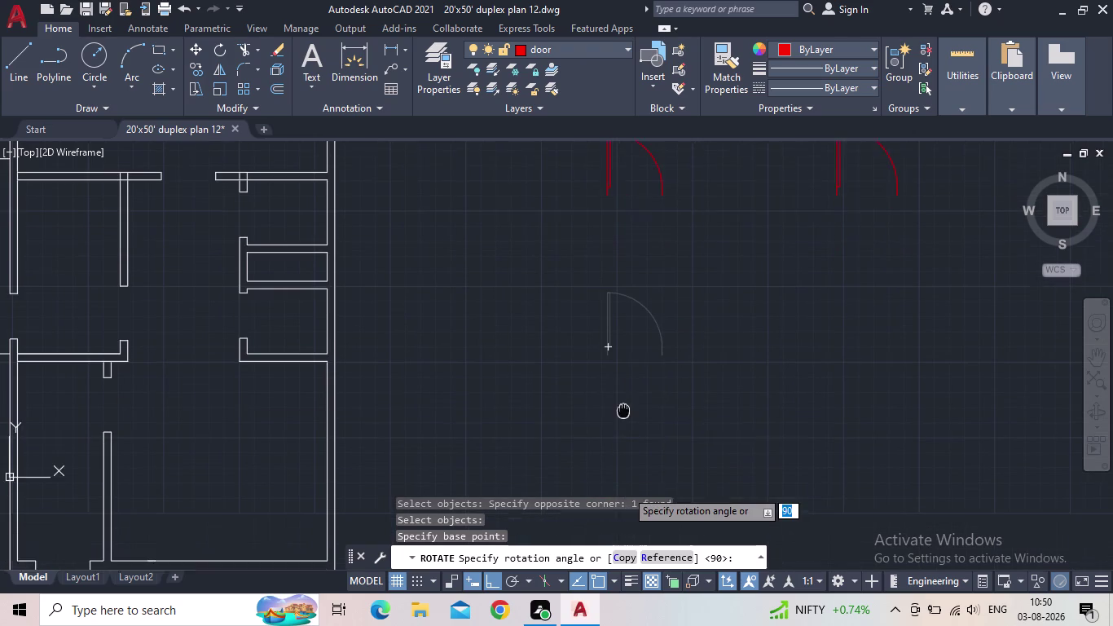
middle_drag(624, 407, 623, 404)
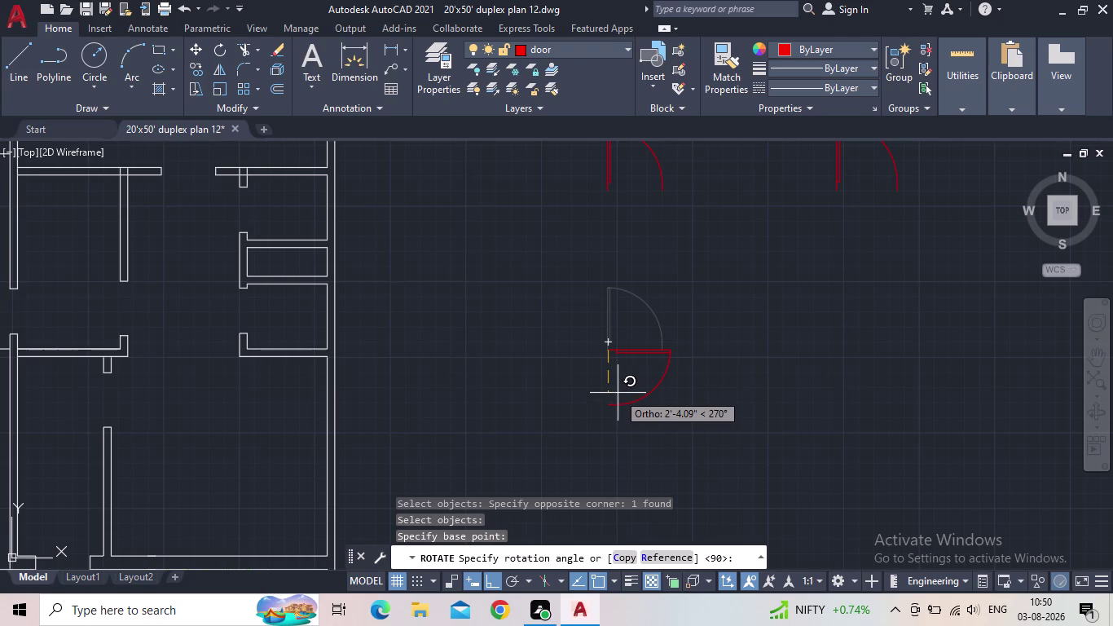
click(557, 288)
key(Escape)
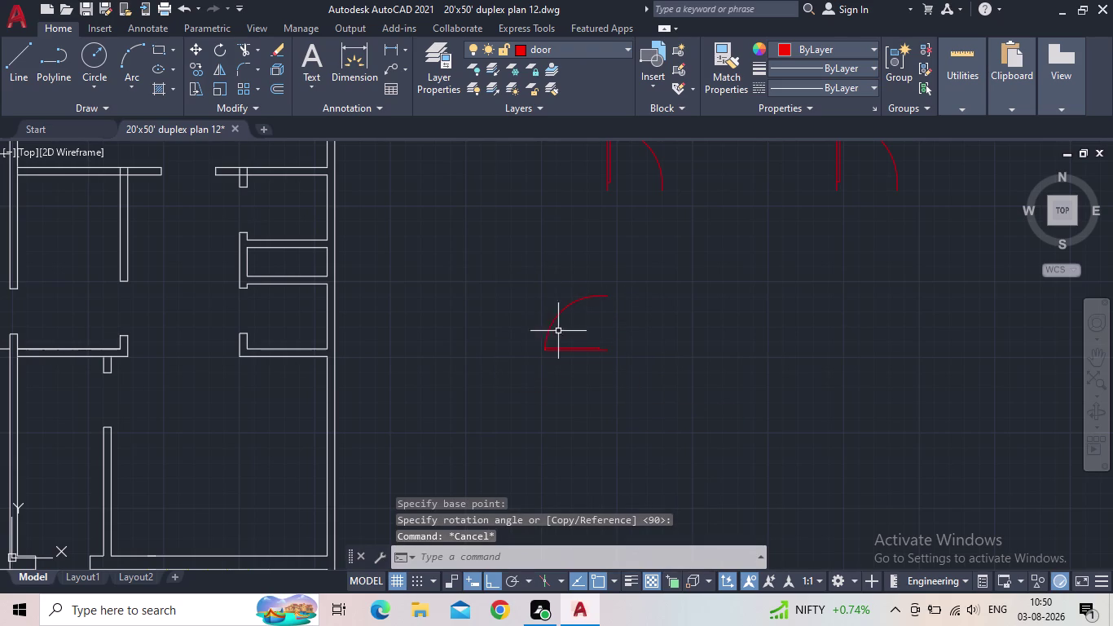
click(561, 348)
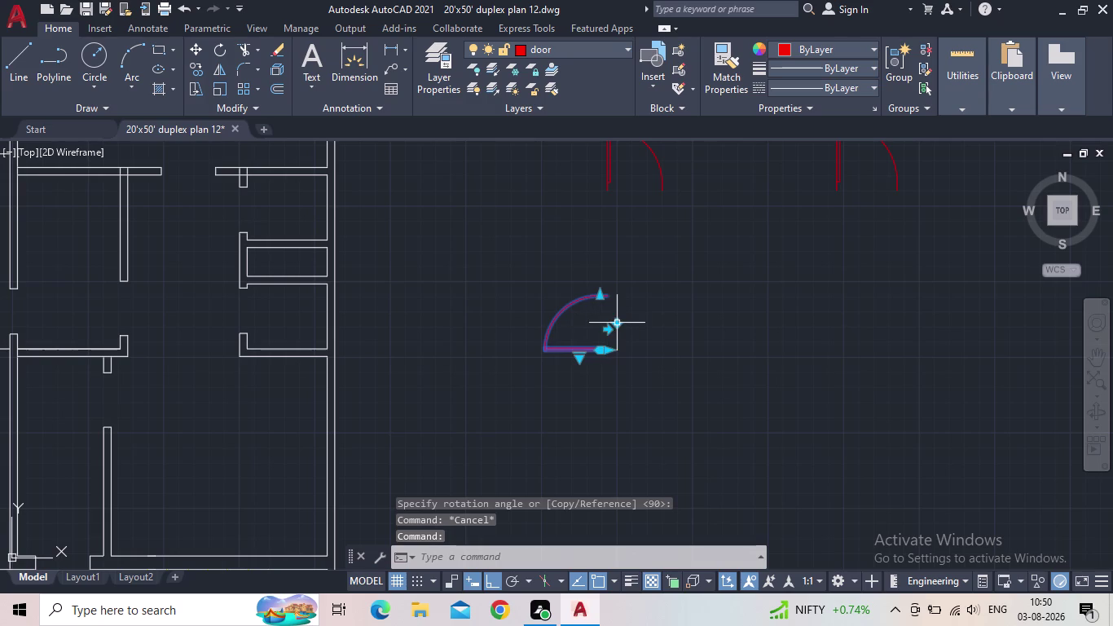
click(612, 327)
key(Escape)
scroll(down, 3)
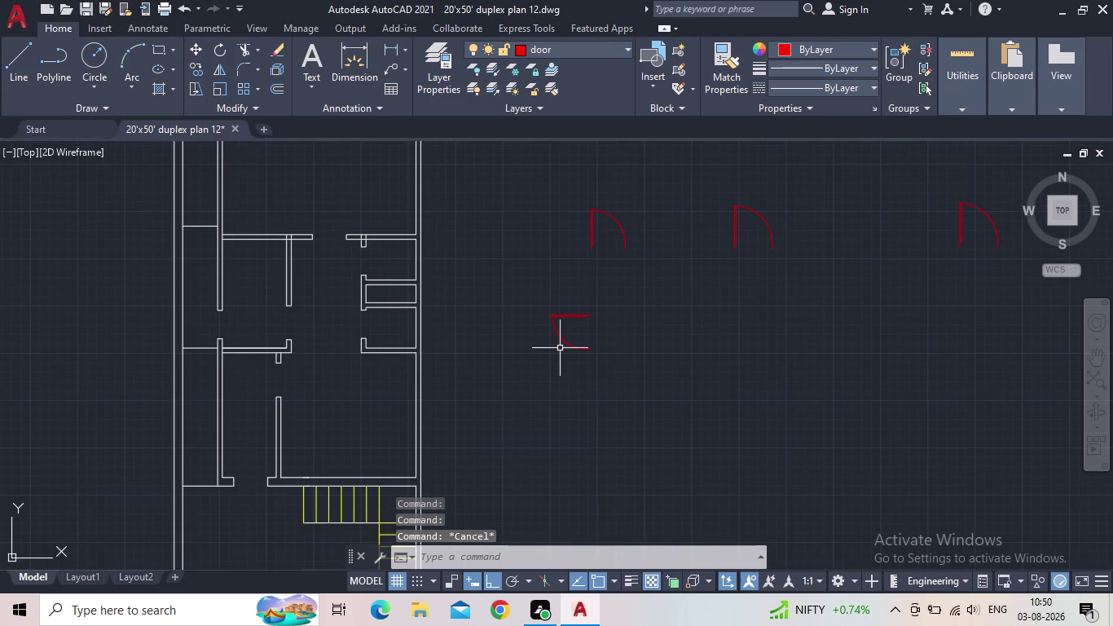
middle_drag(577, 339, 605, 384)
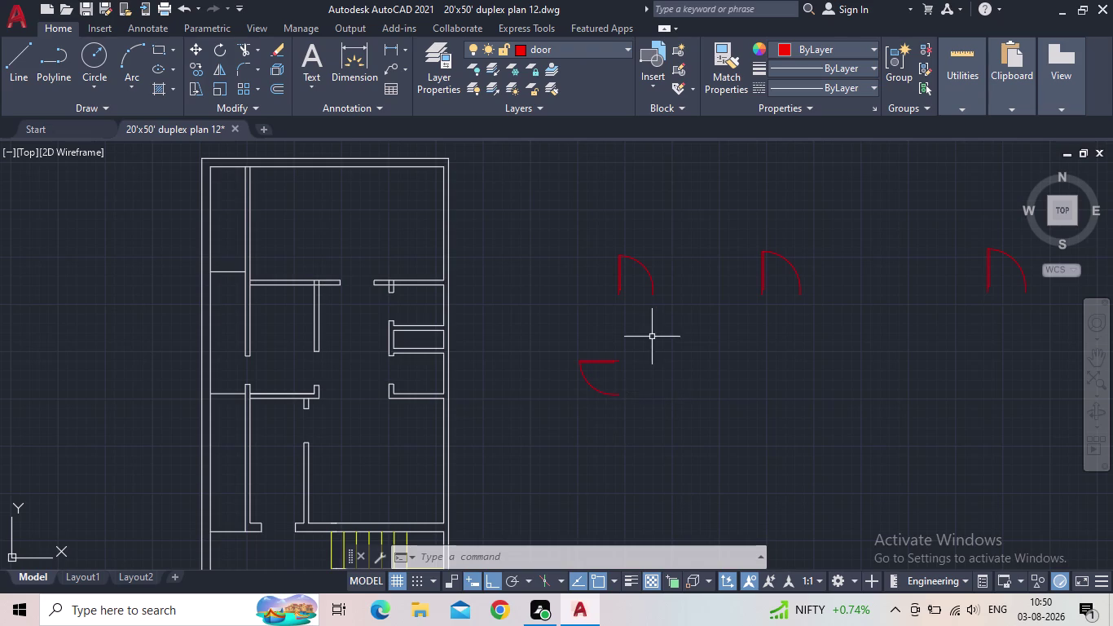
Copy the top-left red door swing into the lower-left opening beside the stairs.
click(619, 280)
key(c)
key(o)
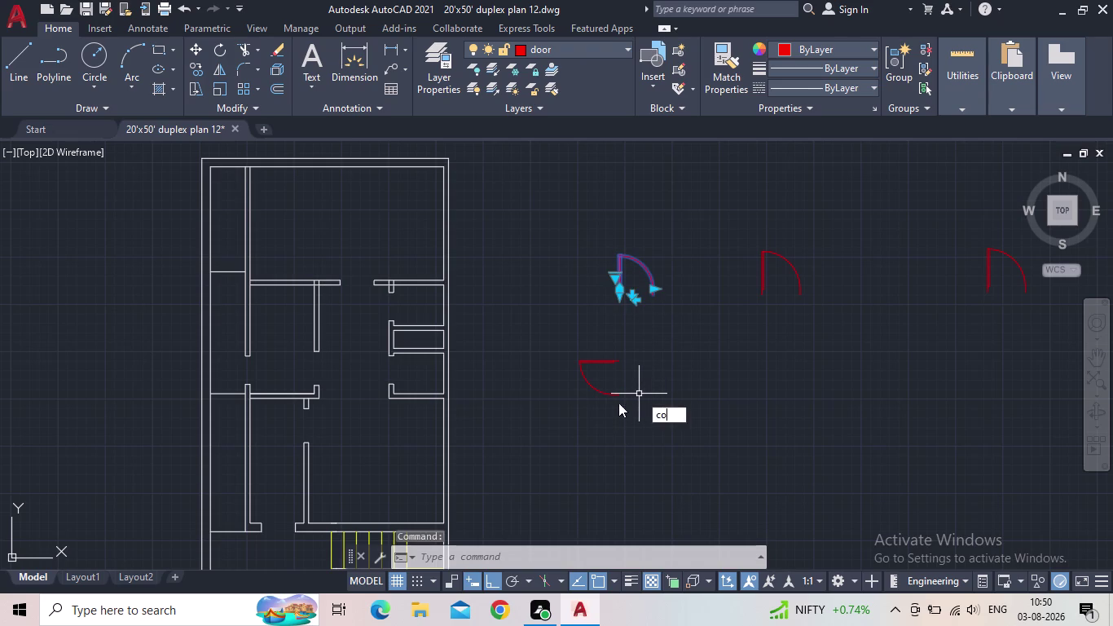
key(Return)
scroll(up, 3)
scroll(up, 3)
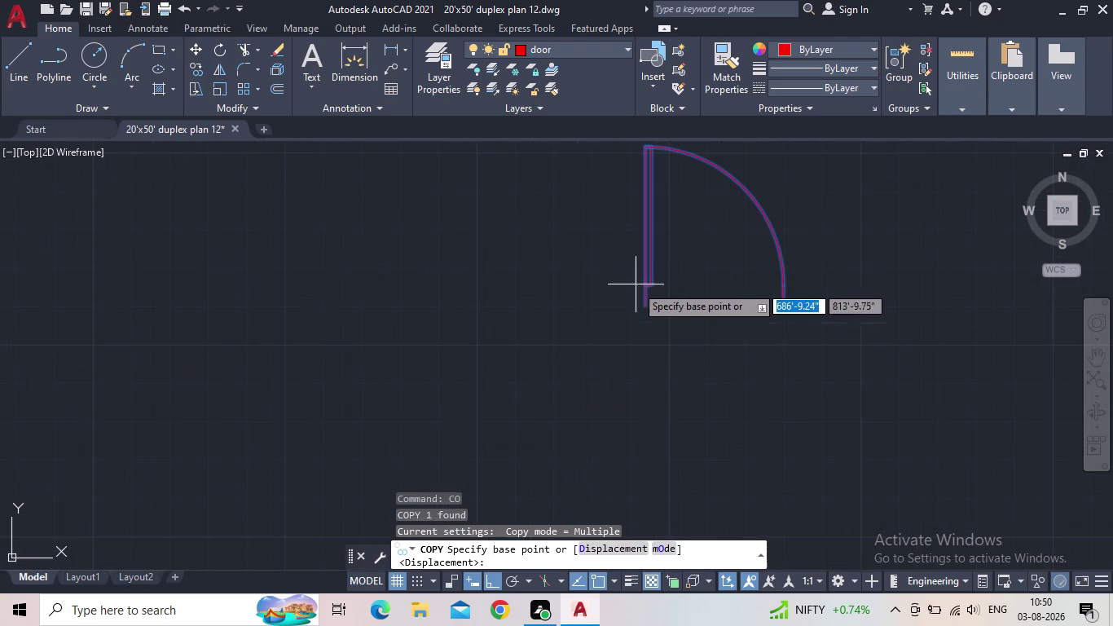
click(646, 303)
middle_drag(519, 352, 538, 344)
scroll(down, 3)
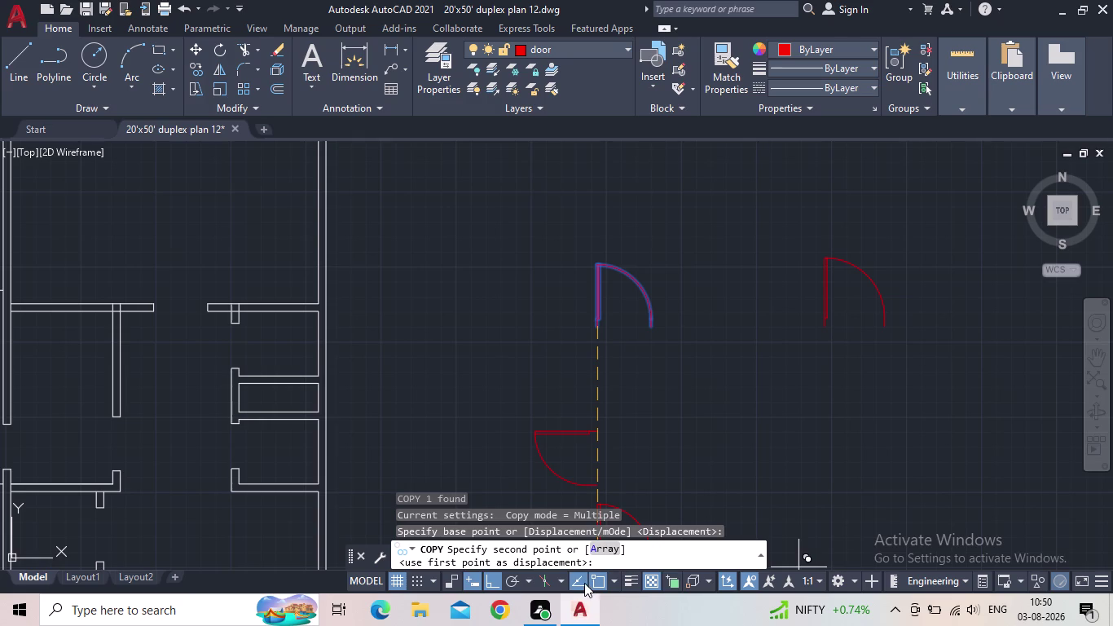
click(496, 580)
middle_drag(486, 367, 522, 351)
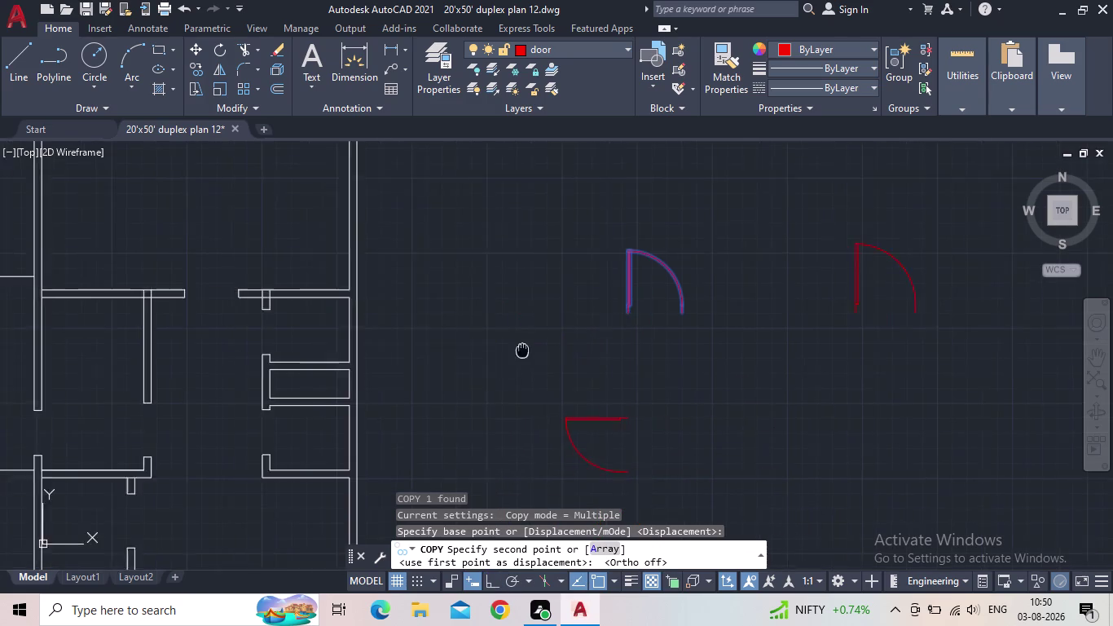
middle_drag(522, 350, 647, 328)
middle_drag(308, 453, 535, 349)
scroll(down, 3)
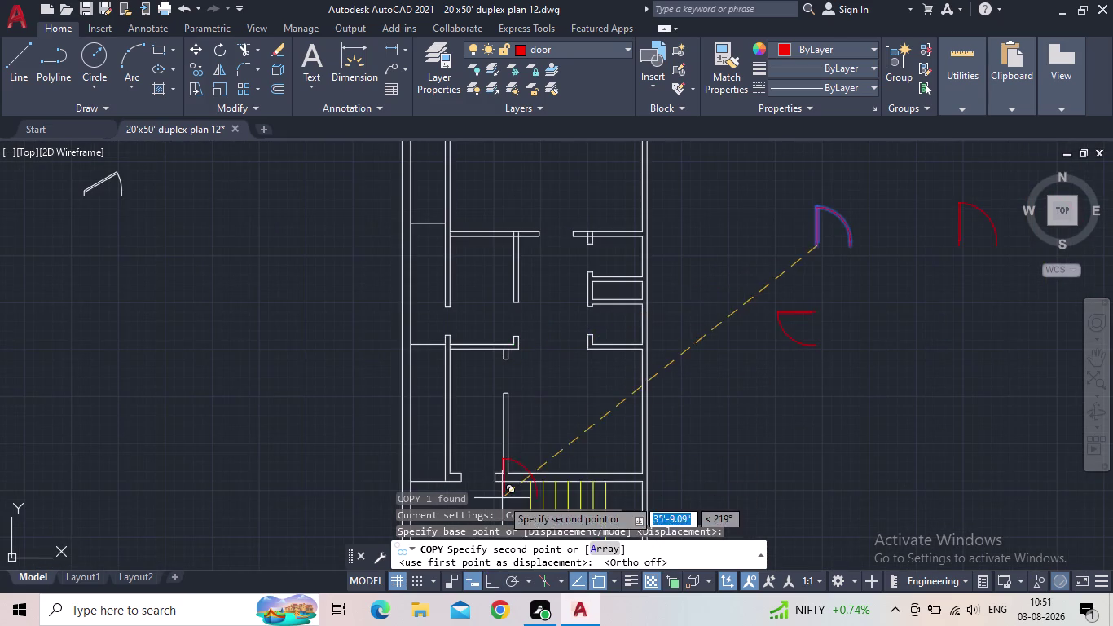
middle_drag(492, 494, 489, 399)
scroll(up, 3)
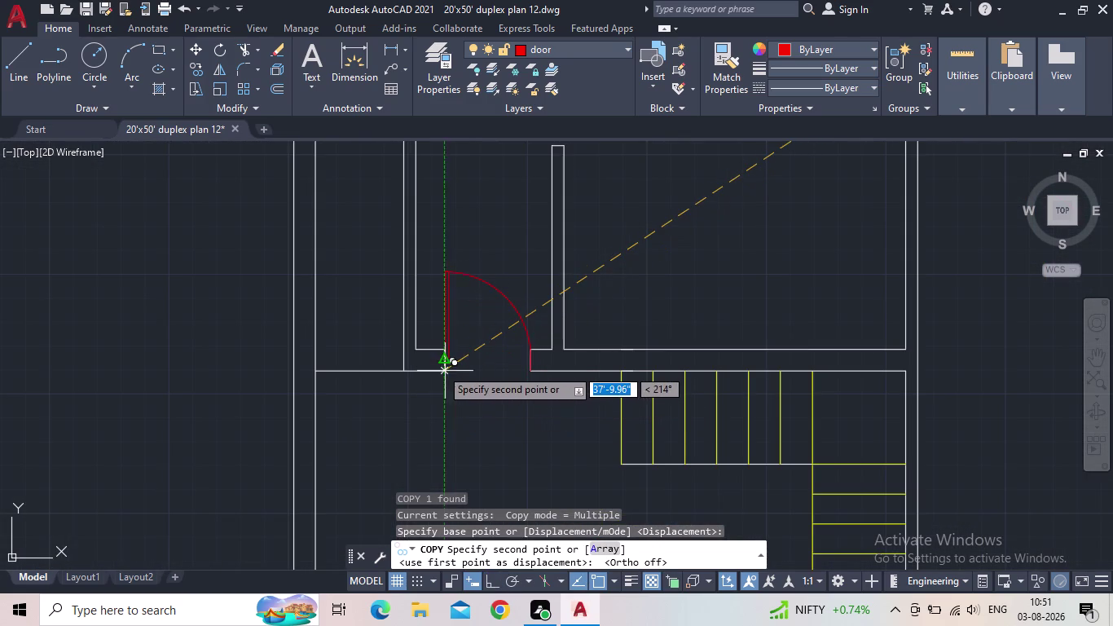
click(441, 372)
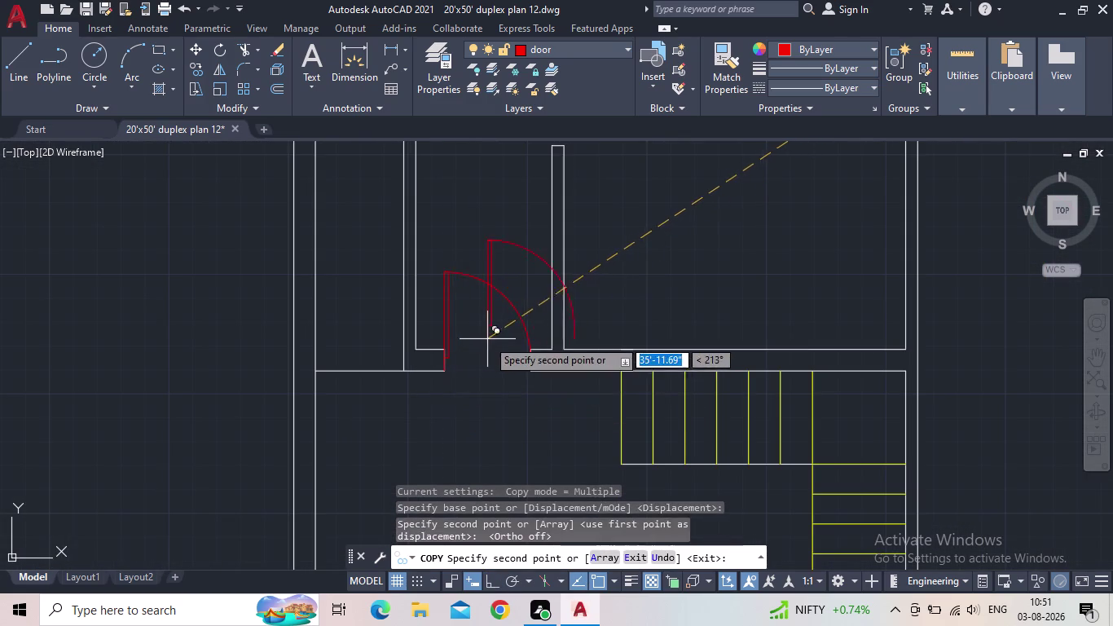
Place another door copy in the upper interior opening, then select the sideways spare door.
scroll(down, 3)
middle_drag(486, 343, 428, 476)
scroll(down, 3)
scroll(up, 3)
scroll(up, 3)
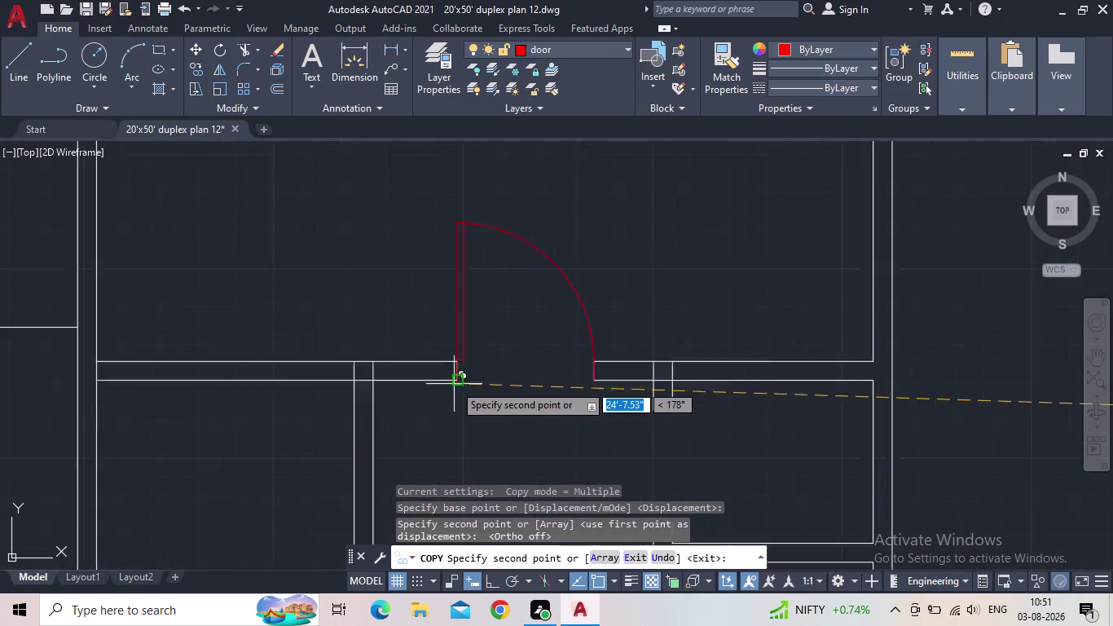
scroll(up, 3)
click(462, 375)
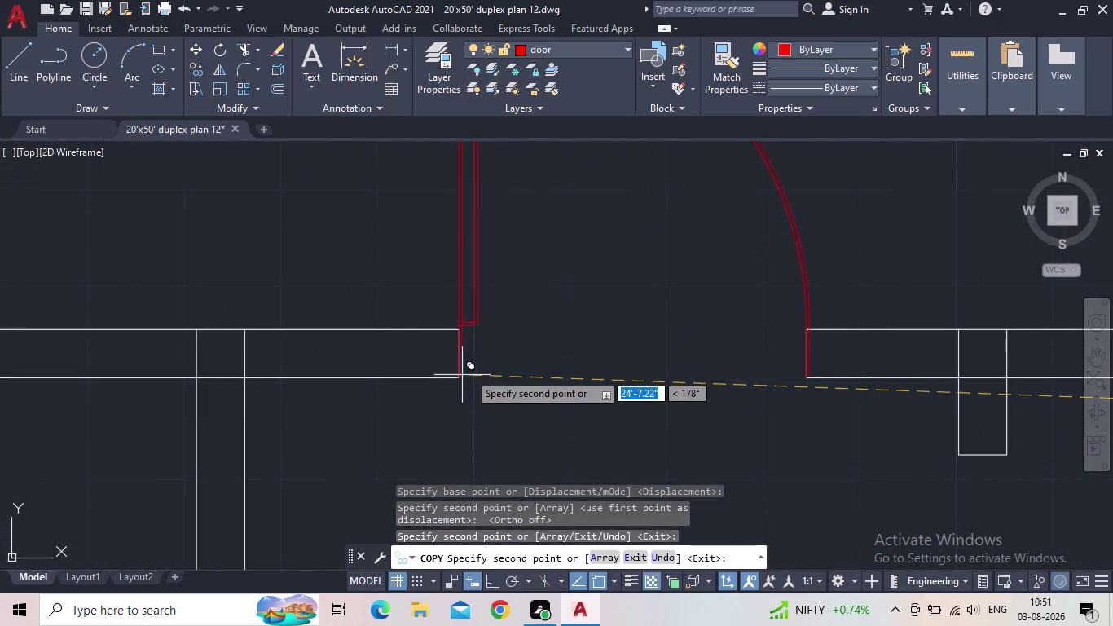
scroll(down, 3)
middle_drag(550, 392, 551, 371)
scroll(down, 3)
middle_drag(558, 396, 547, 331)
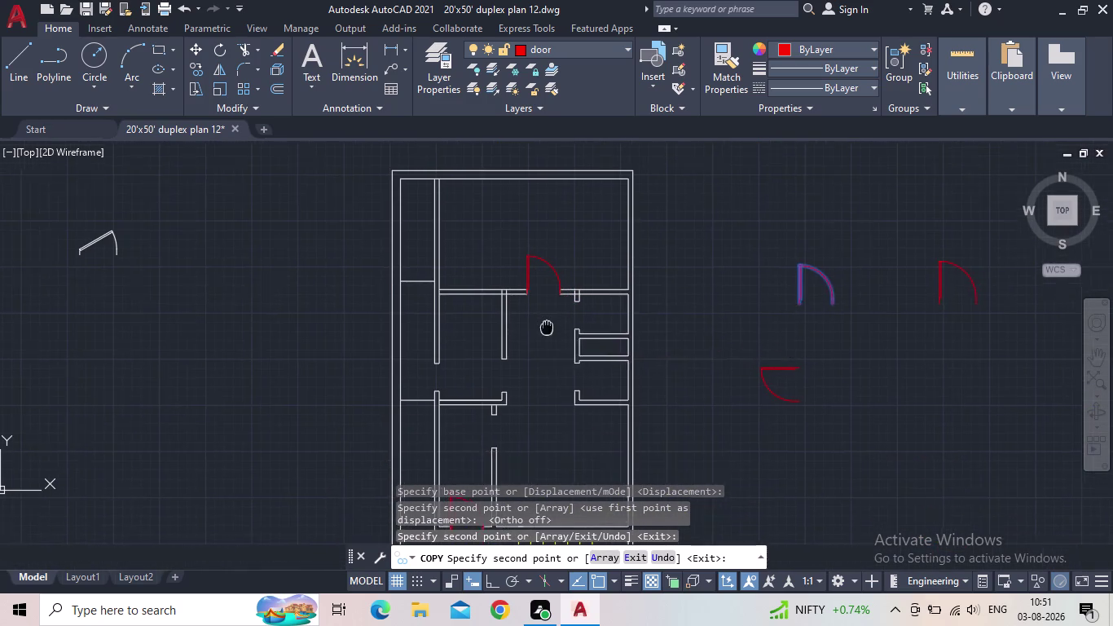
middle_drag(547, 331, 545, 324)
middle_drag(520, 369, 497, 344)
scroll(up, 3)
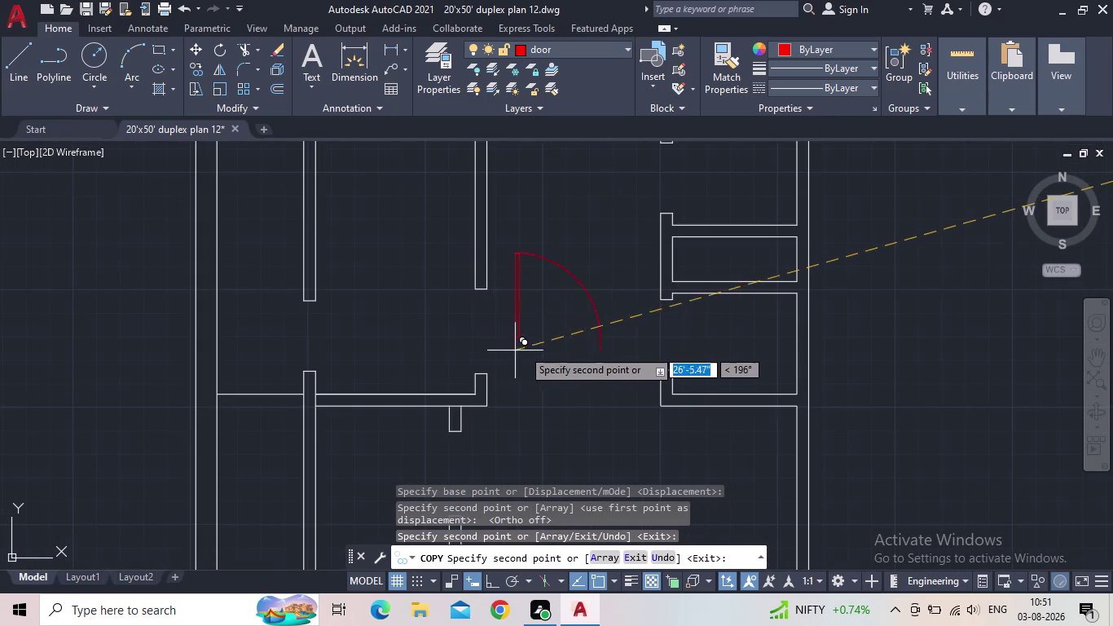
scroll(down, 3)
key(grave)
key(Escape)
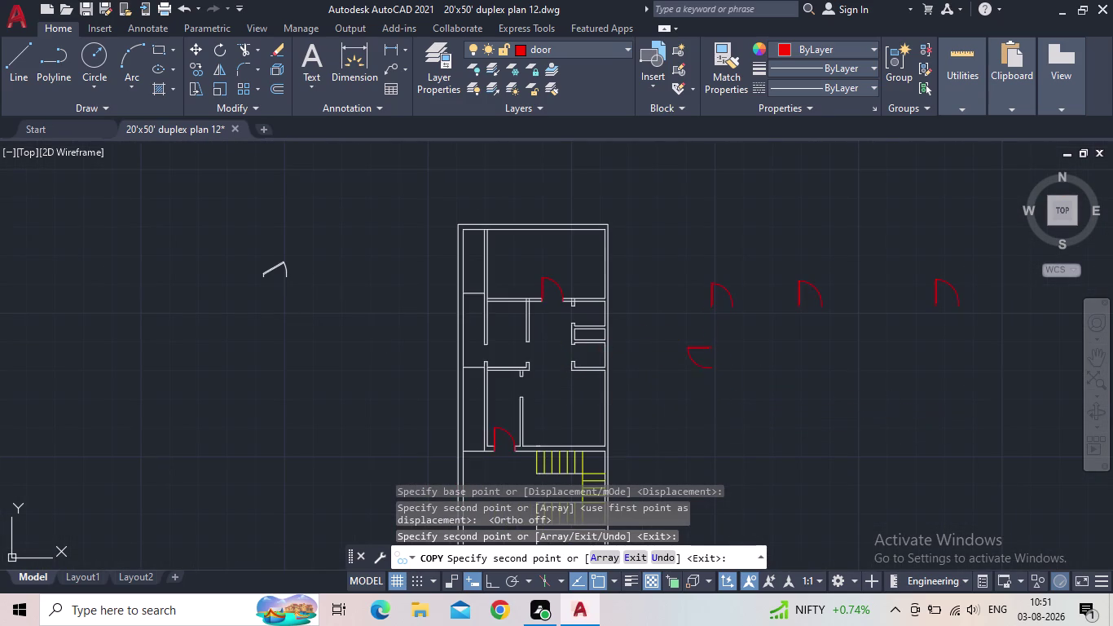
click(707, 378)
click(688, 365)
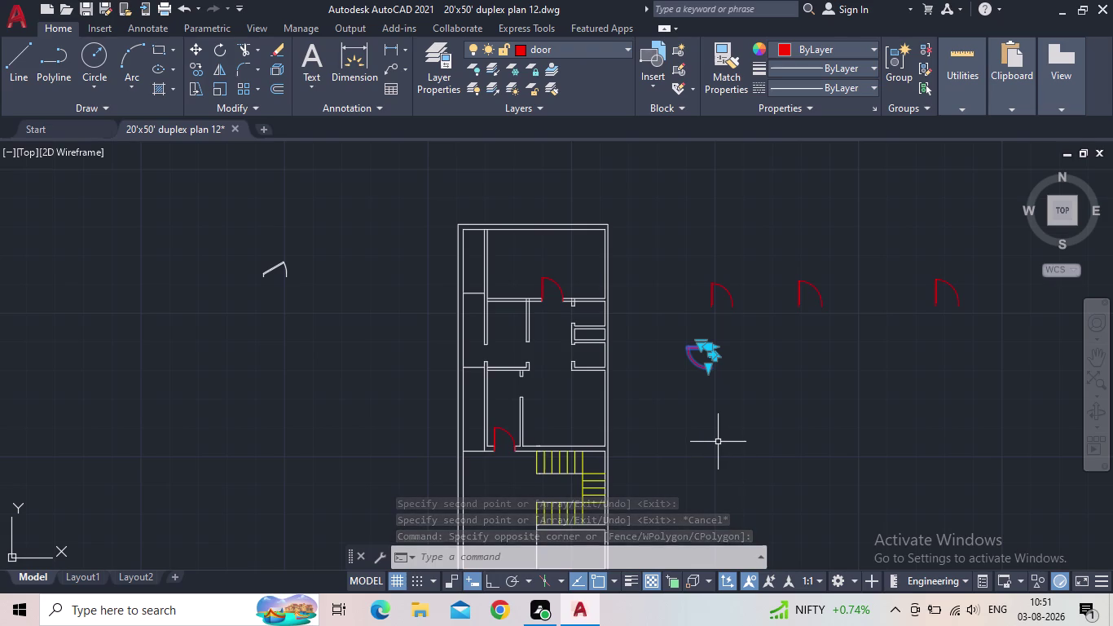
Copy the sideways door from its hinge corner into the middle room's wall opening.
text(co)
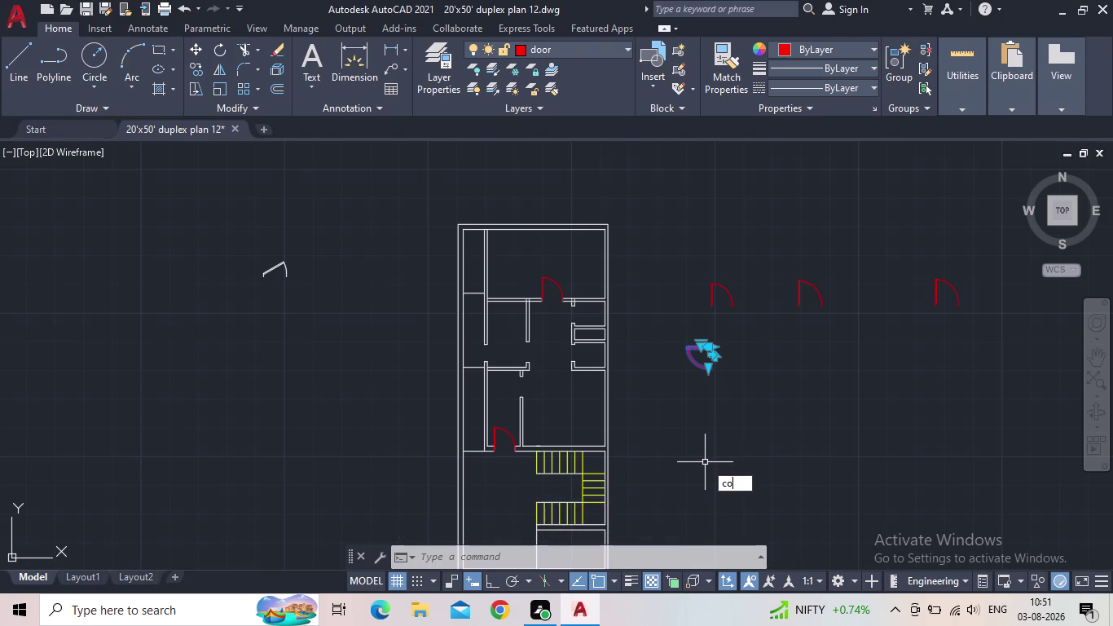
key(space)
scroll(up, 3)
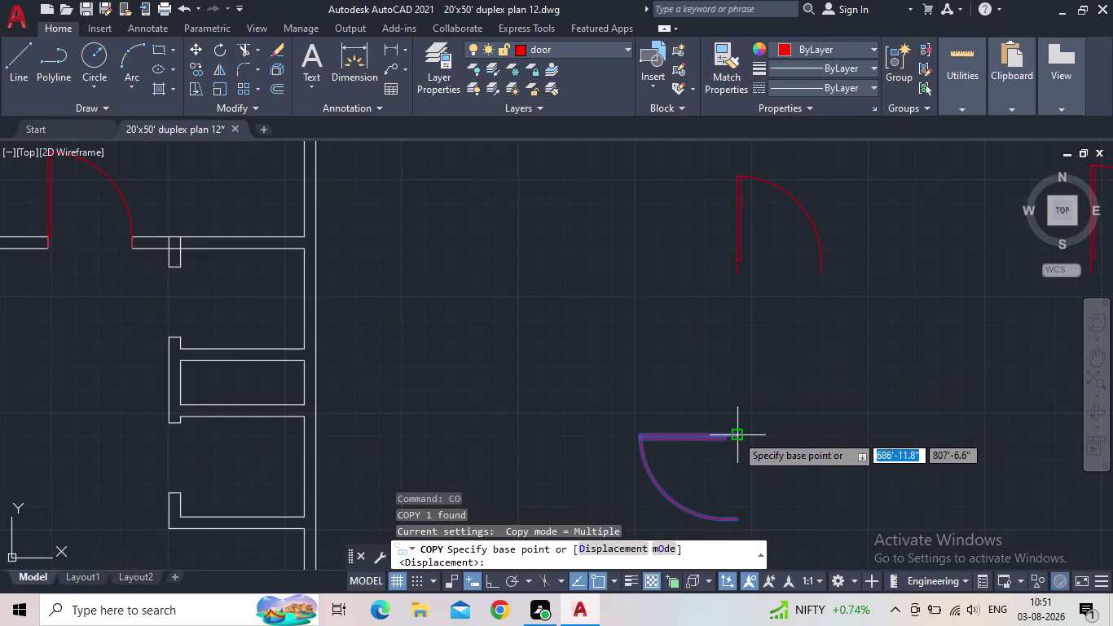
click(736, 436)
middle_drag(553, 413, 681, 358)
scroll(down, 3)
scroll(up, 3)
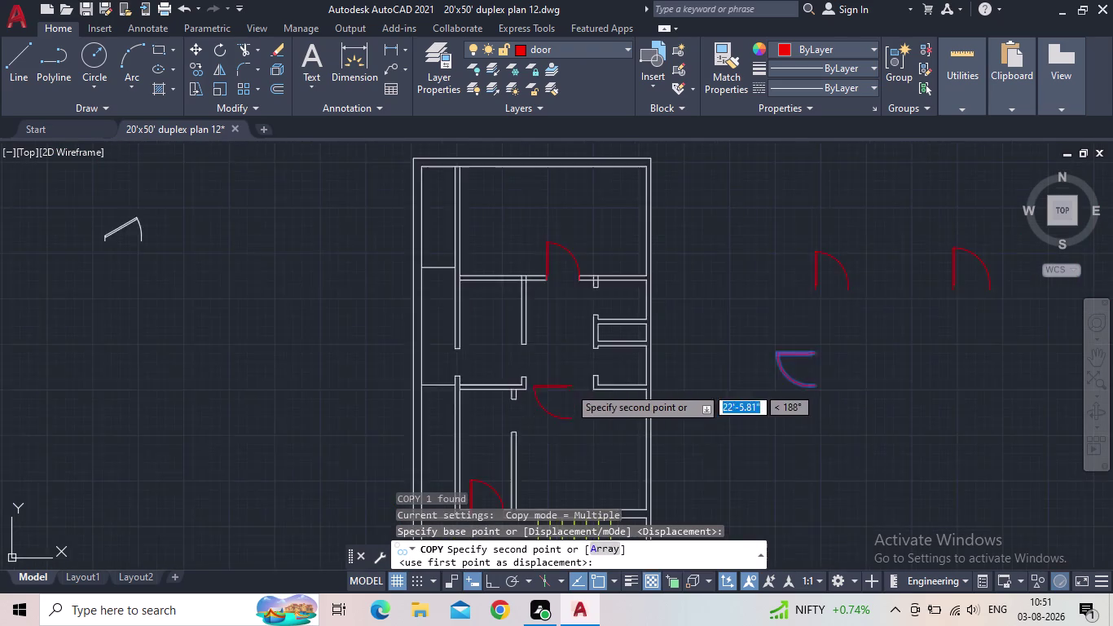
scroll(up, 3)
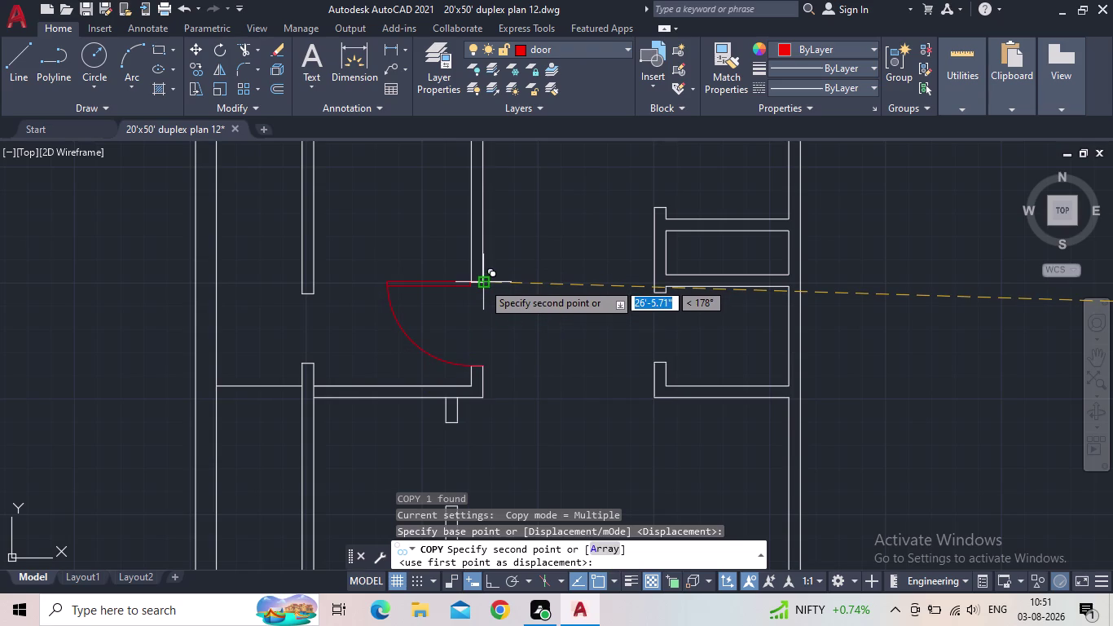
click(483, 282)
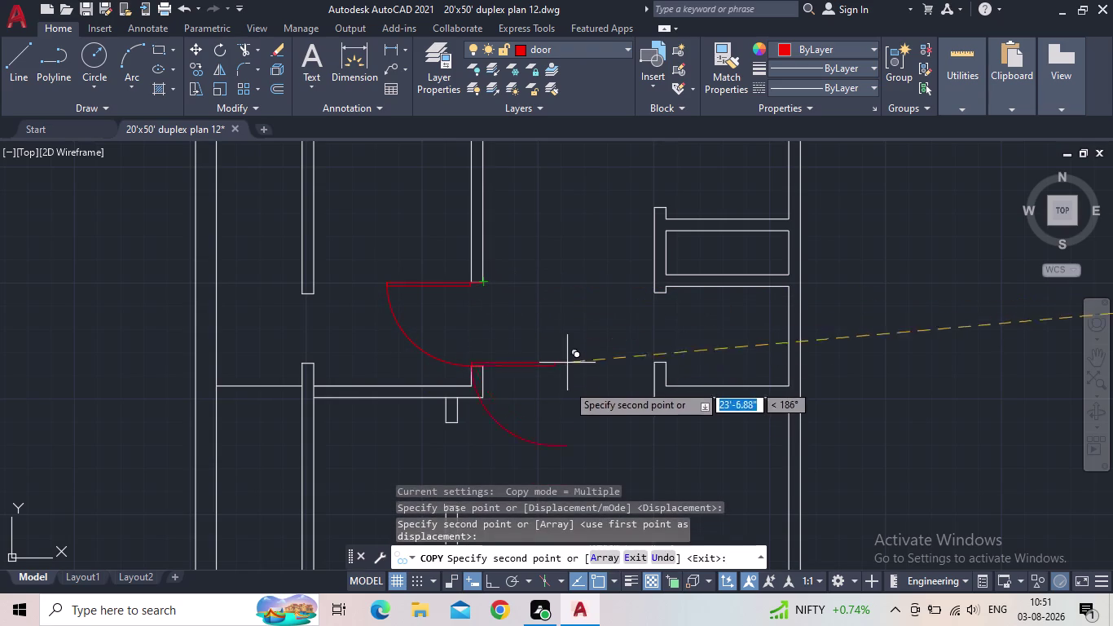
key(Escape)
Zoom out over the whole plan and select the sideways spare door.
scroll(down, 3)
middle_drag(566, 406, 489, 377)
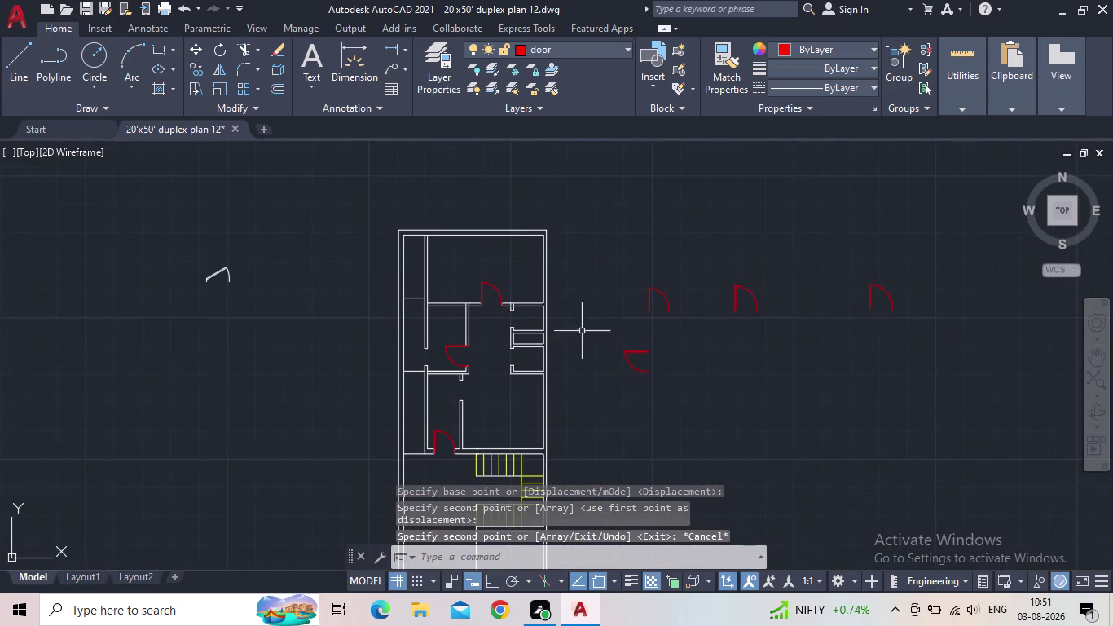
middle_drag(673, 364, 658, 311)
scroll(up, 3)
click(621, 288)
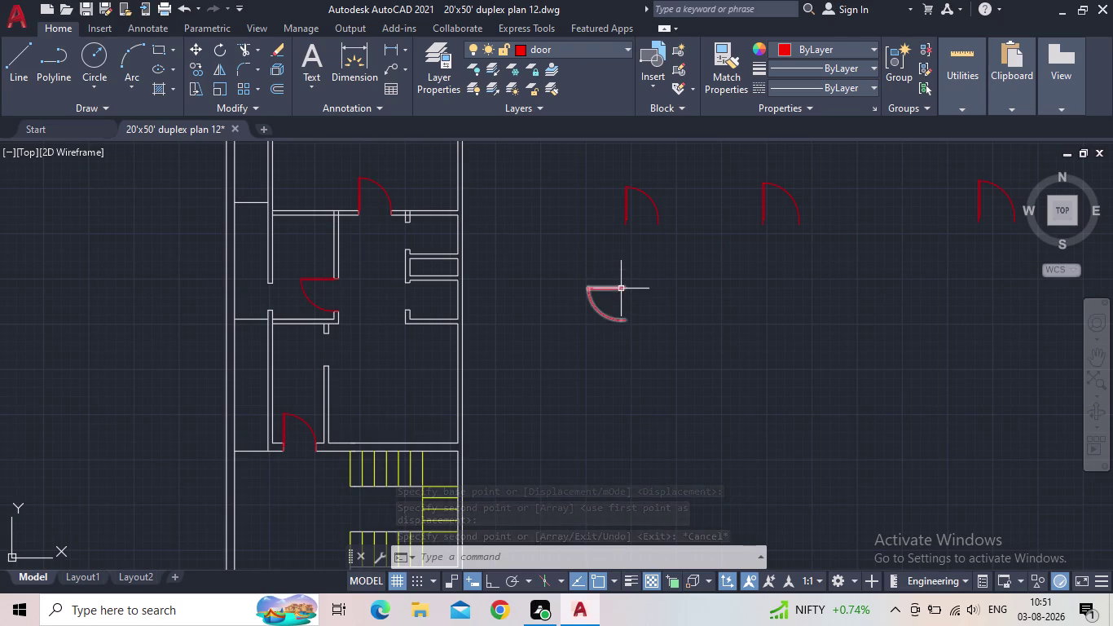
Move the sideways spare door by its leaf end into the second interior opening.
key(m)
key(space)
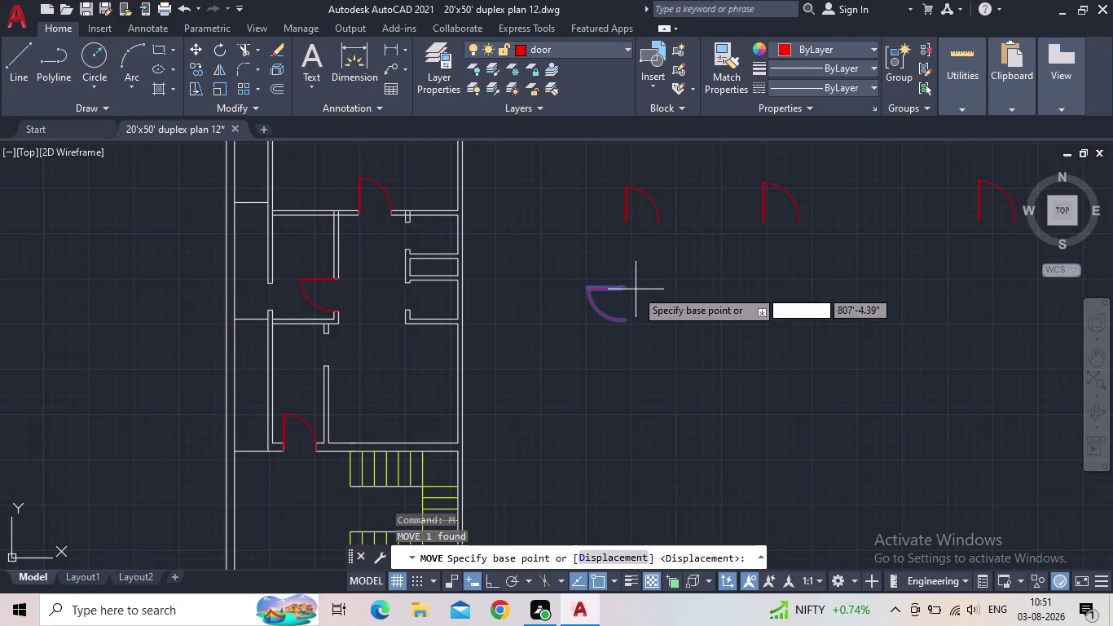
scroll(up, 3)
click(641, 292)
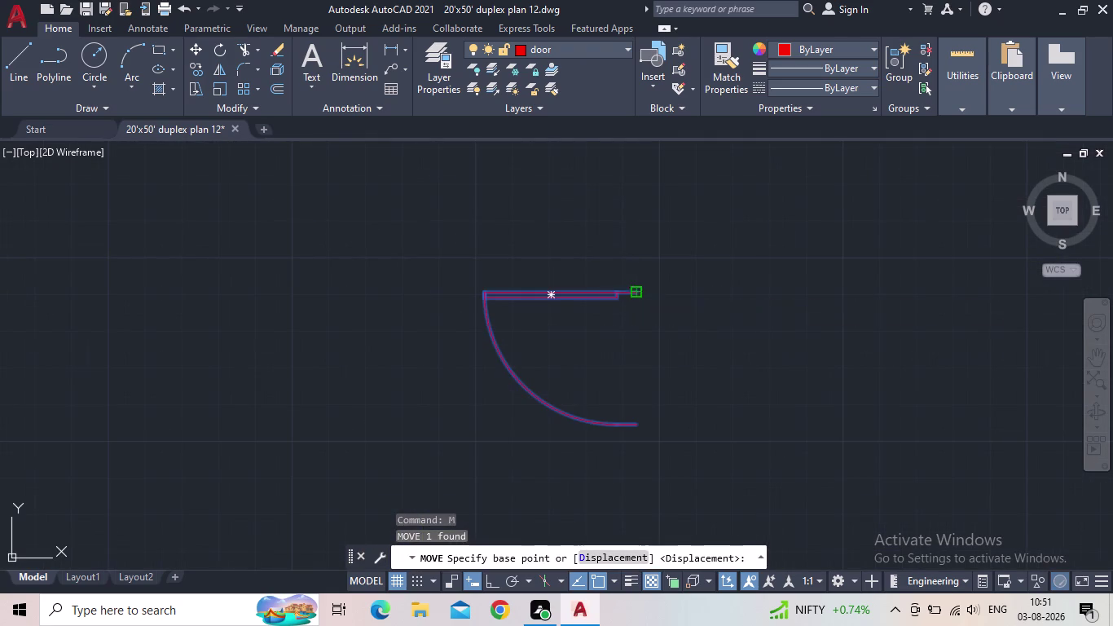
middle_drag(481, 349, 755, 293)
scroll(down, 3)
scroll(up, 3)
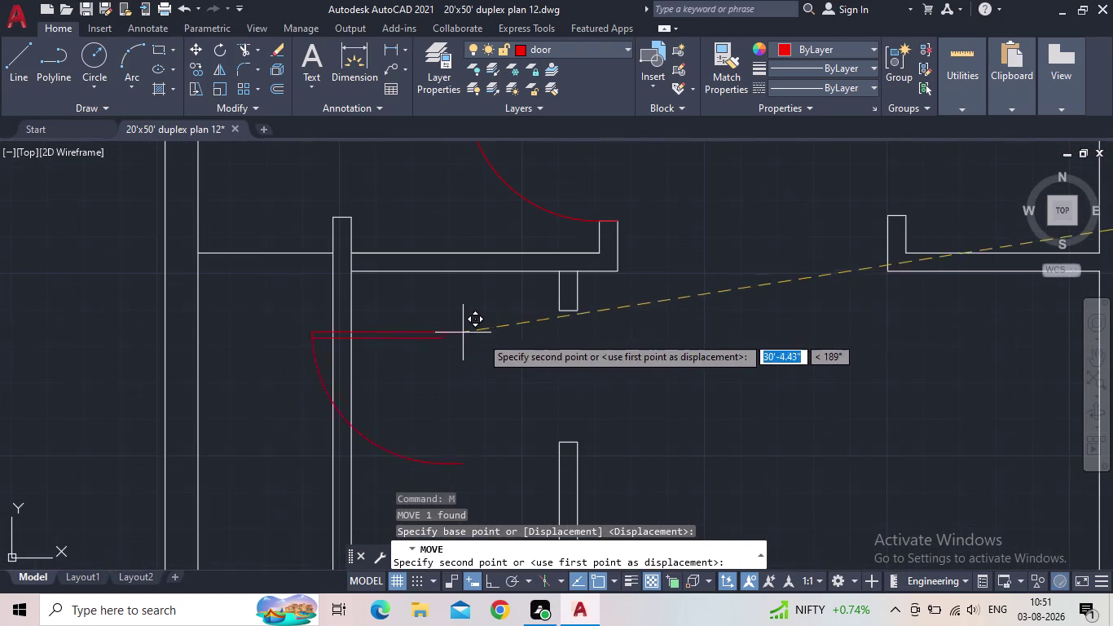
click(581, 311)
scroll(down, 3)
key(Escape)
Pan across the interior doors and select one of the upright spare doors.
scroll(down, 3)
middle_drag(647, 404, 646, 376)
scroll(up, 3)
middle_drag(644, 353, 607, 335)
scroll(up, 3)
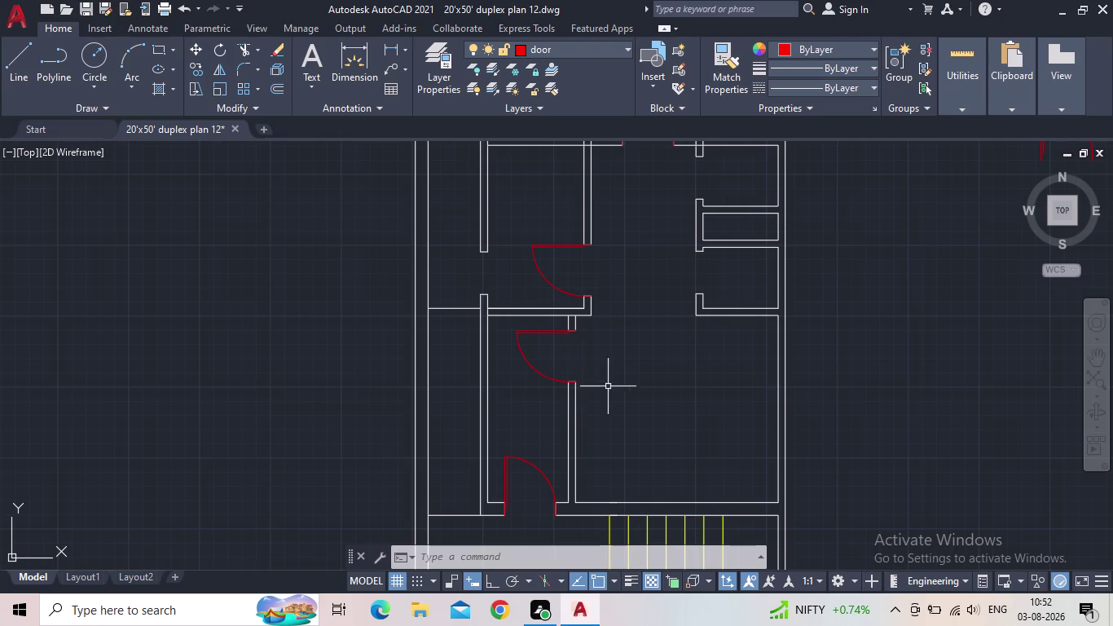
middle_drag(612, 373, 522, 381)
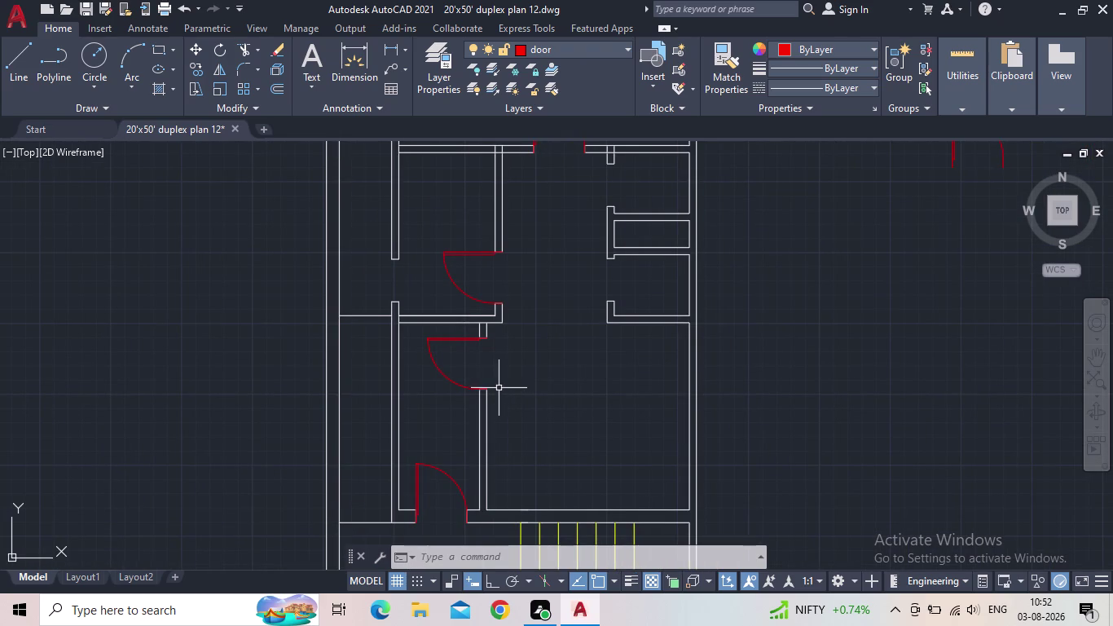
middle_drag(504, 387, 491, 392)
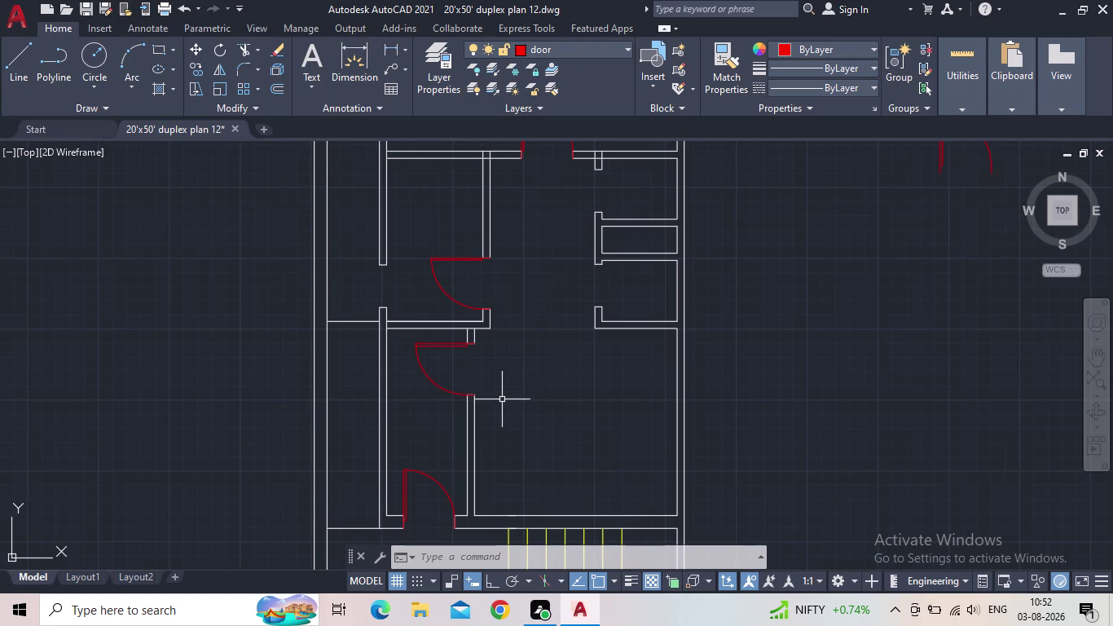
scroll(down, 3)
middle_drag(503, 412, 447, 434)
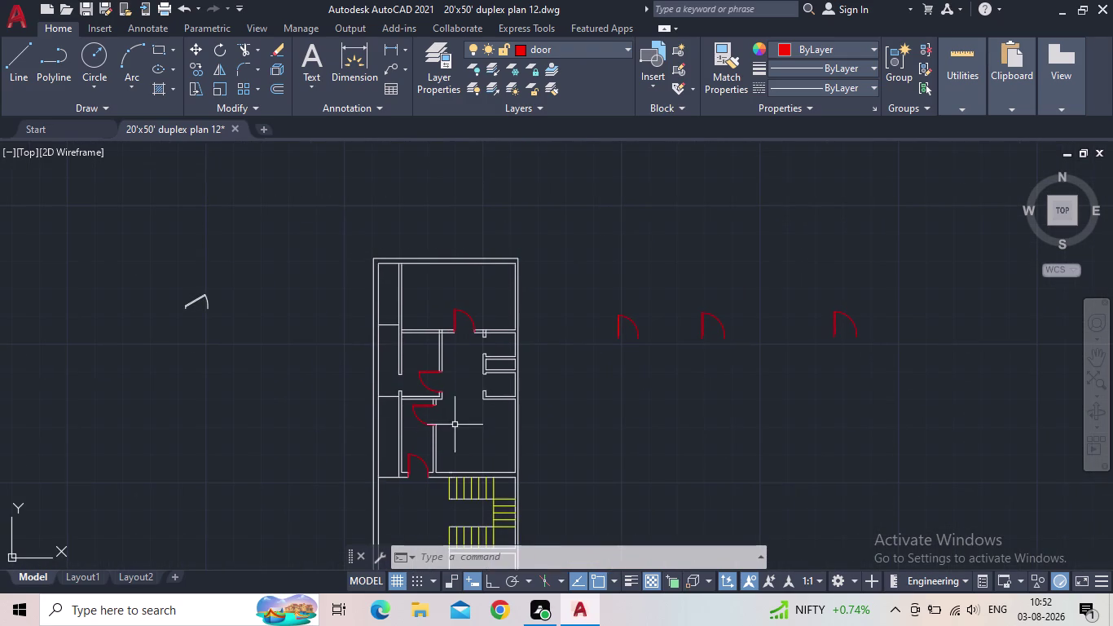
middle_drag(668, 362, 585, 373)
click(621, 345)
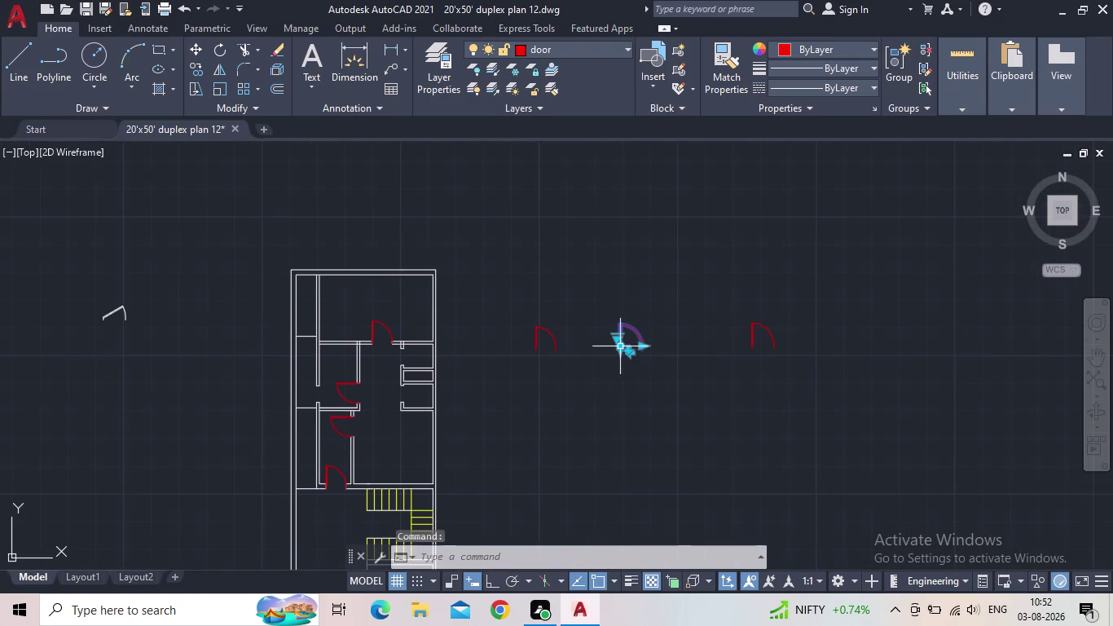
scroll(up, 3)
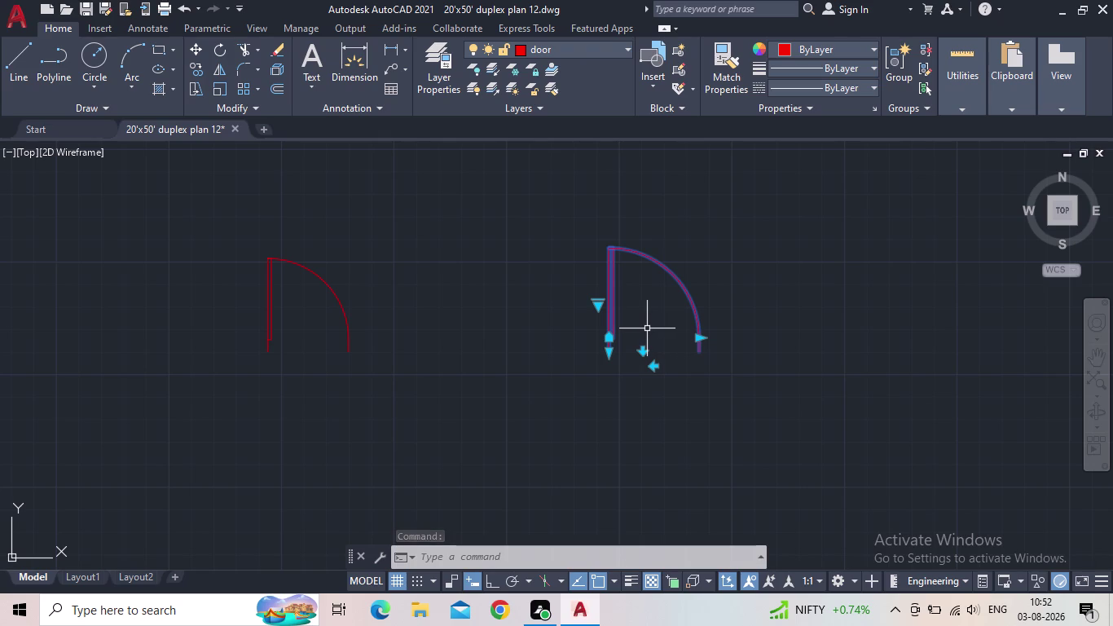
Scale the spare door from its hinge by reference to a 2'-6" width.
text(sc)
key(space)
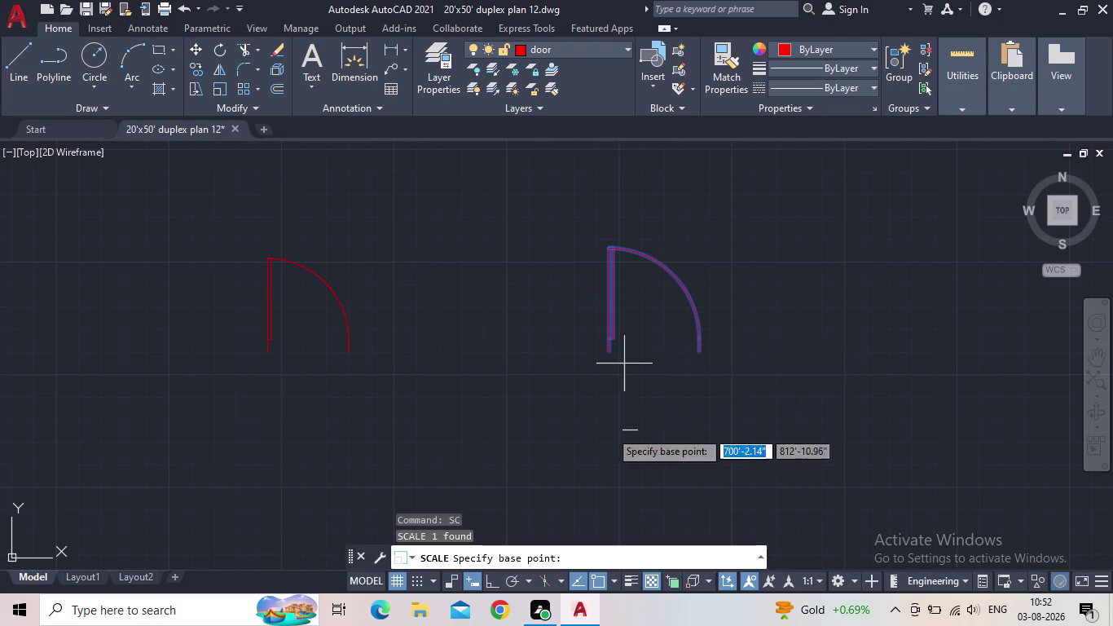
click(491, 585)
scroll(up, 3)
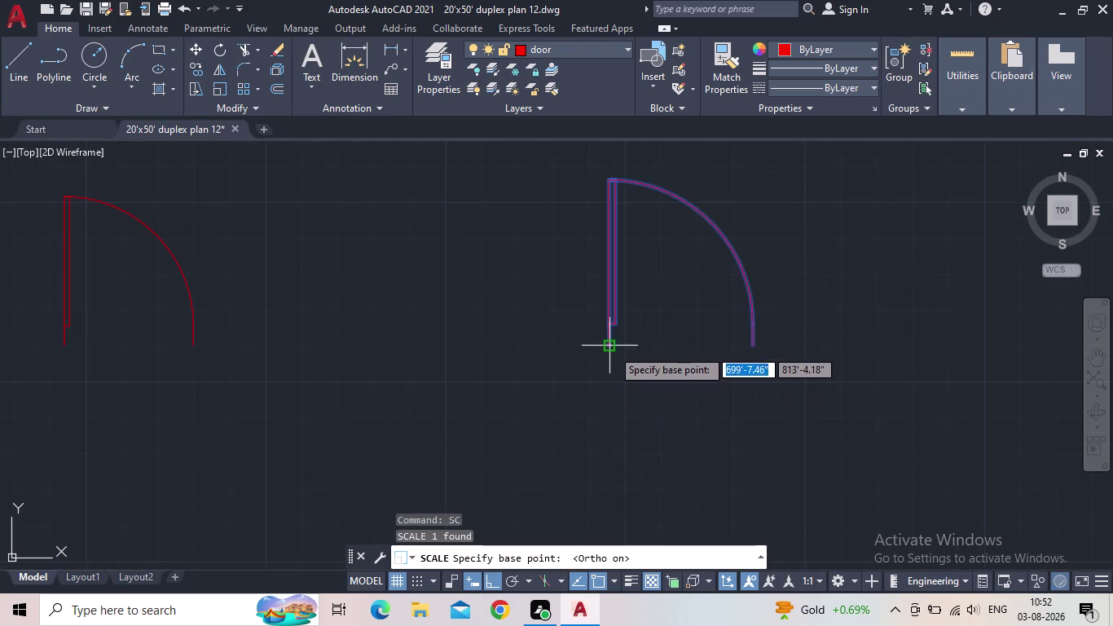
click(613, 348)
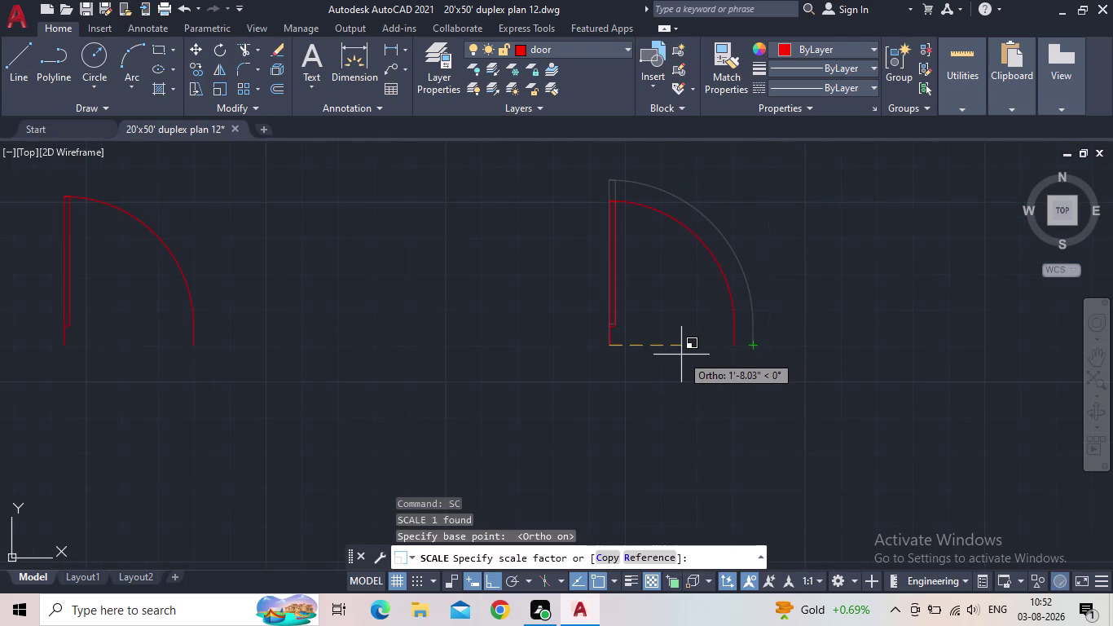
click(641, 551)
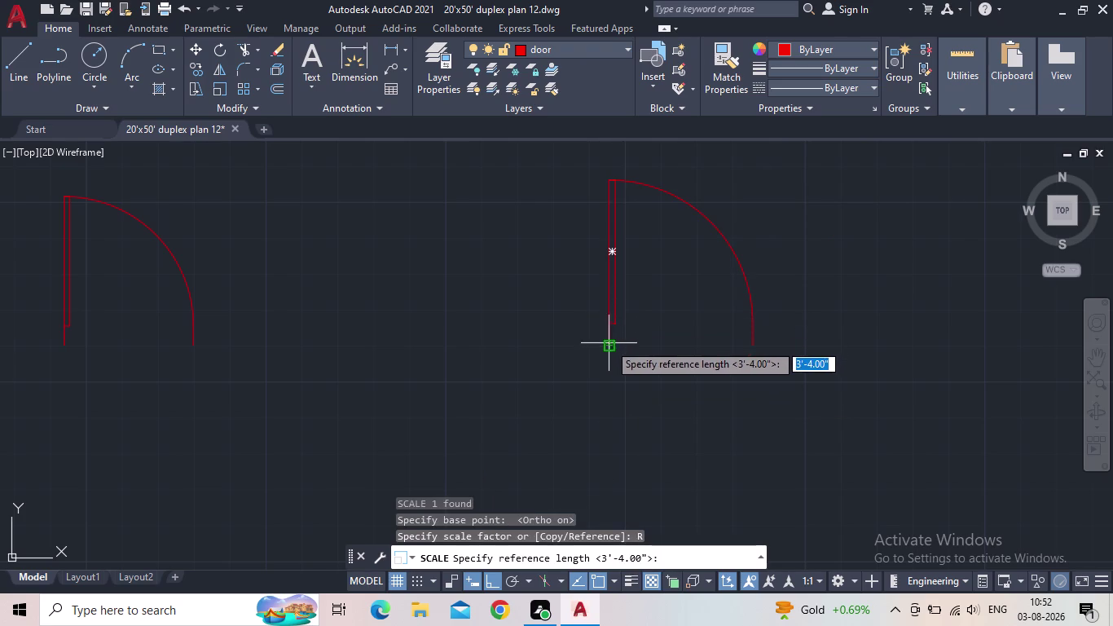
click(609, 346)
click(756, 347)
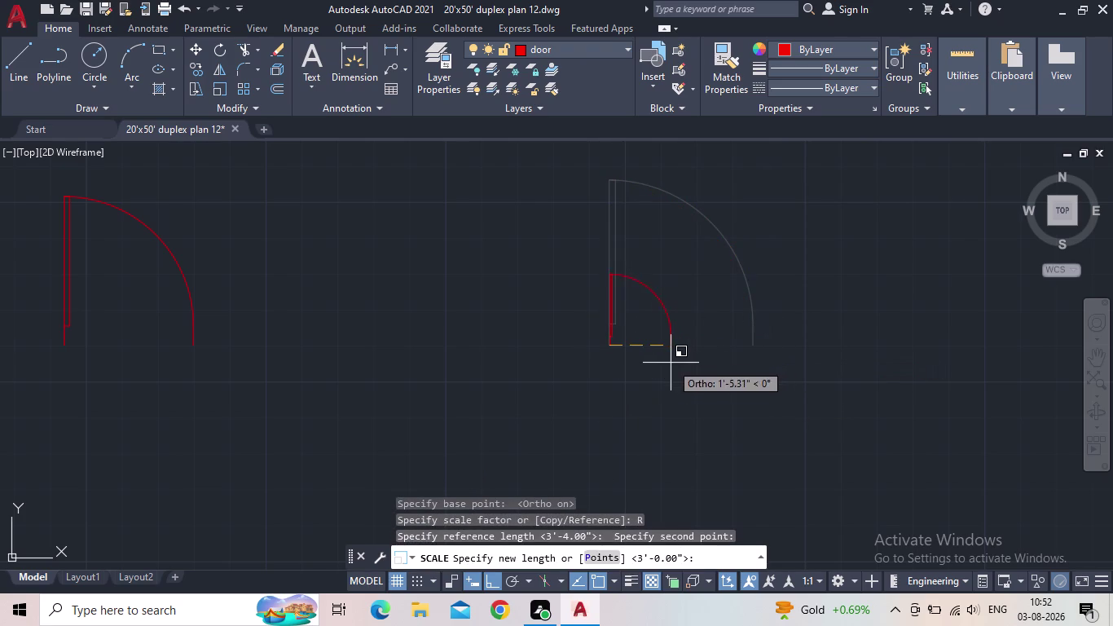
text(2')
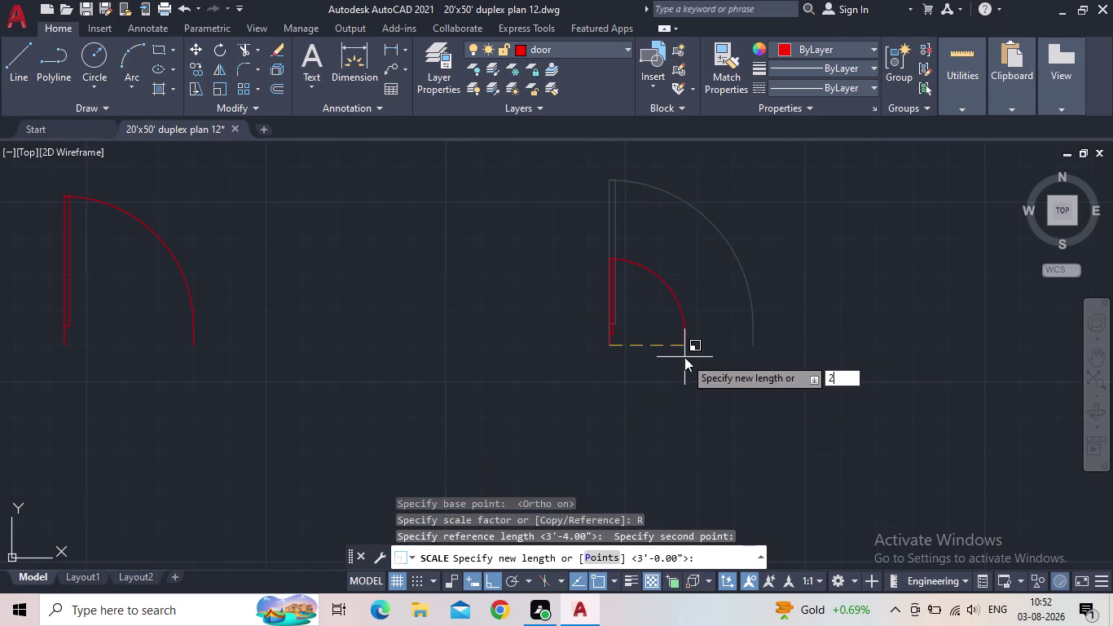
text(6")
key(Return)
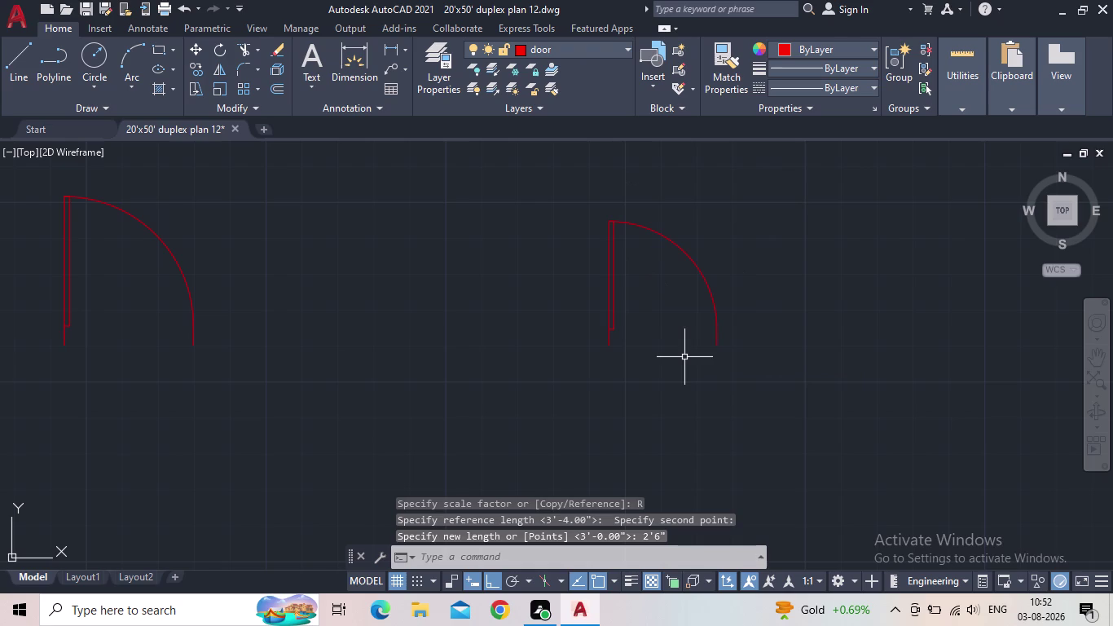
scroll(down, 3)
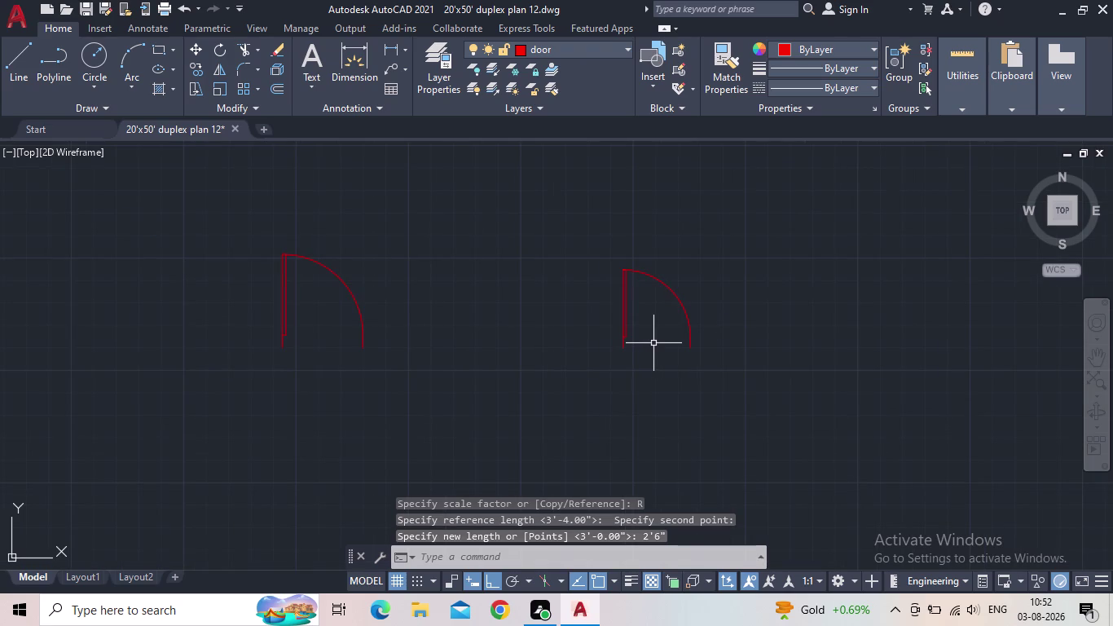
Copy the 2'-6" door from its hinge and place the copy directly below.
key(c)
key(o)
key(Return)
drag(647, 349, 635, 345)
click(619, 336)
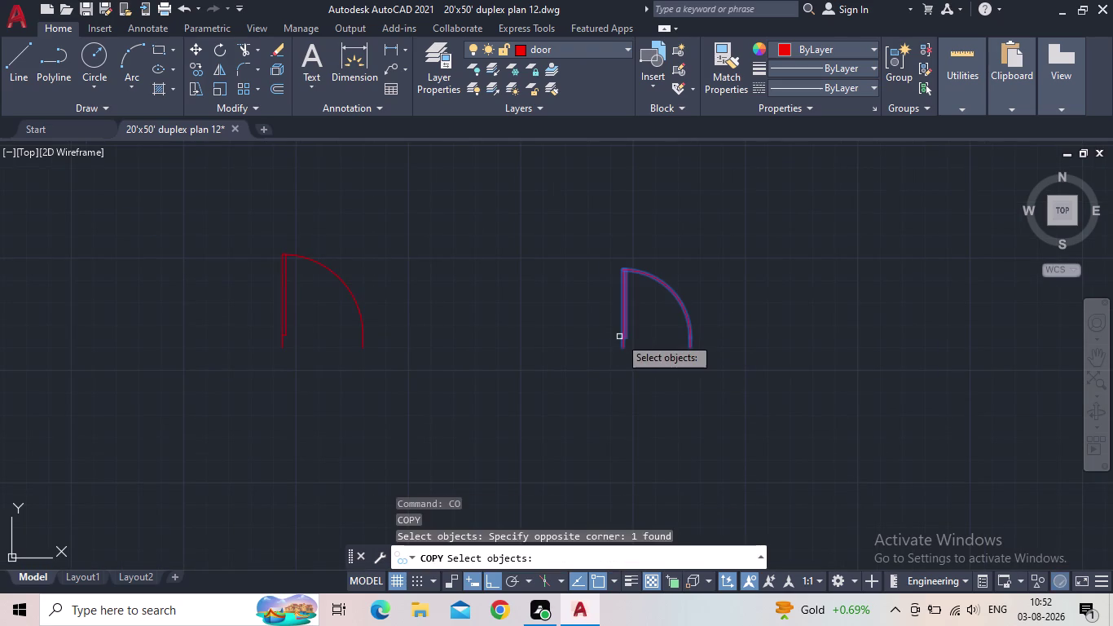
key(space)
click(624, 353)
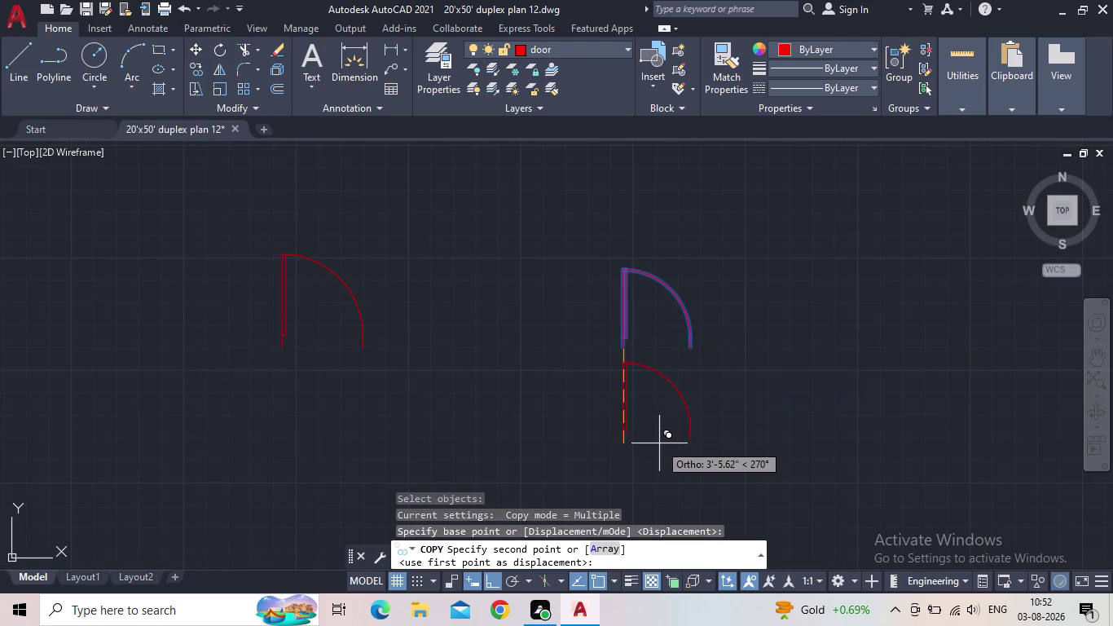
middle_drag(659, 436, 693, 379)
scroll(down, 3)
click(699, 405)
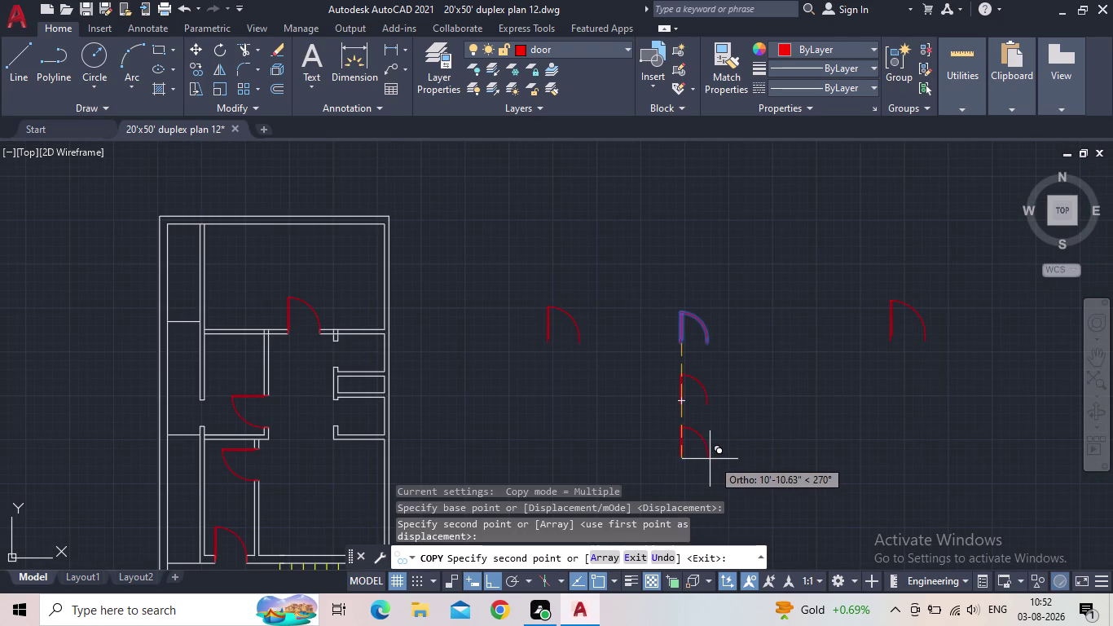
key(Escape)
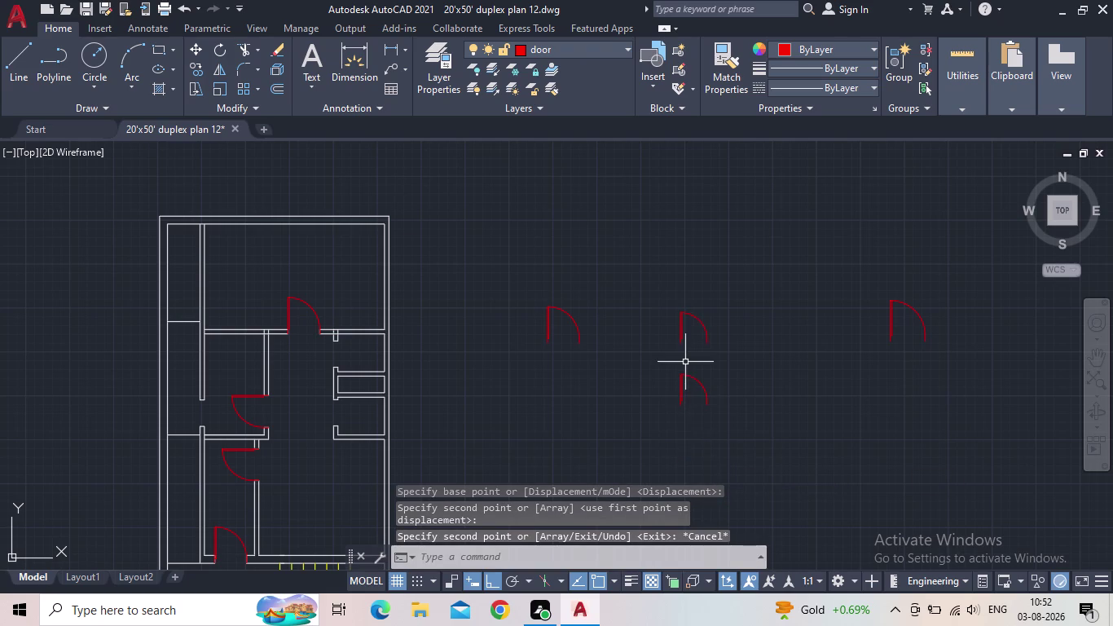
Rotate the upper resized door 90° about its hinge.
scroll(up, 3)
scroll(down, 3)
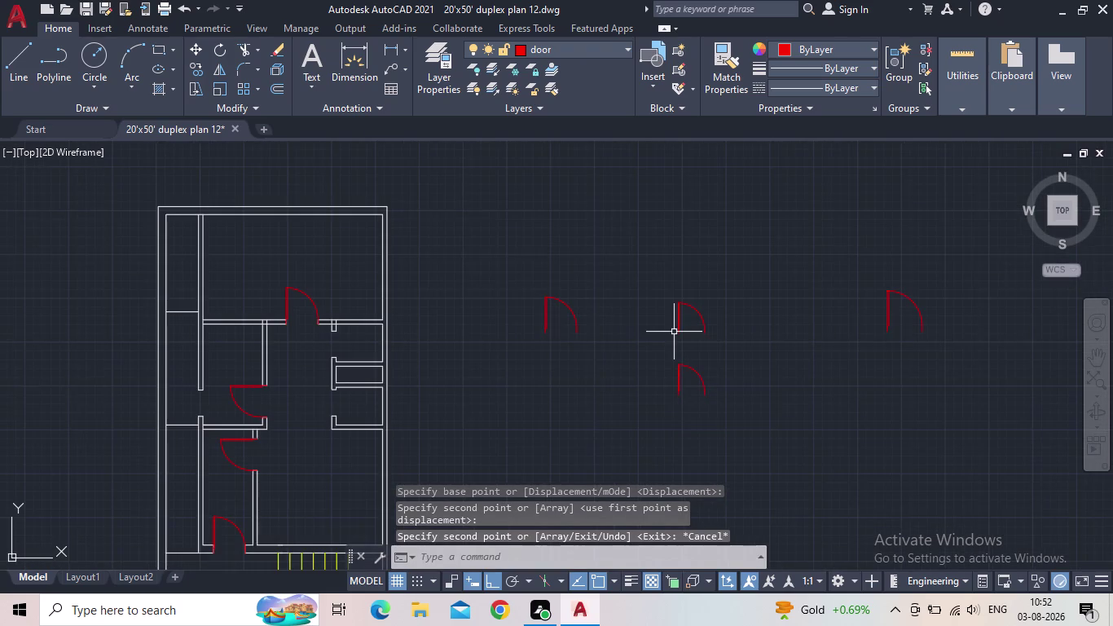
scroll(up, 3)
click(671, 318)
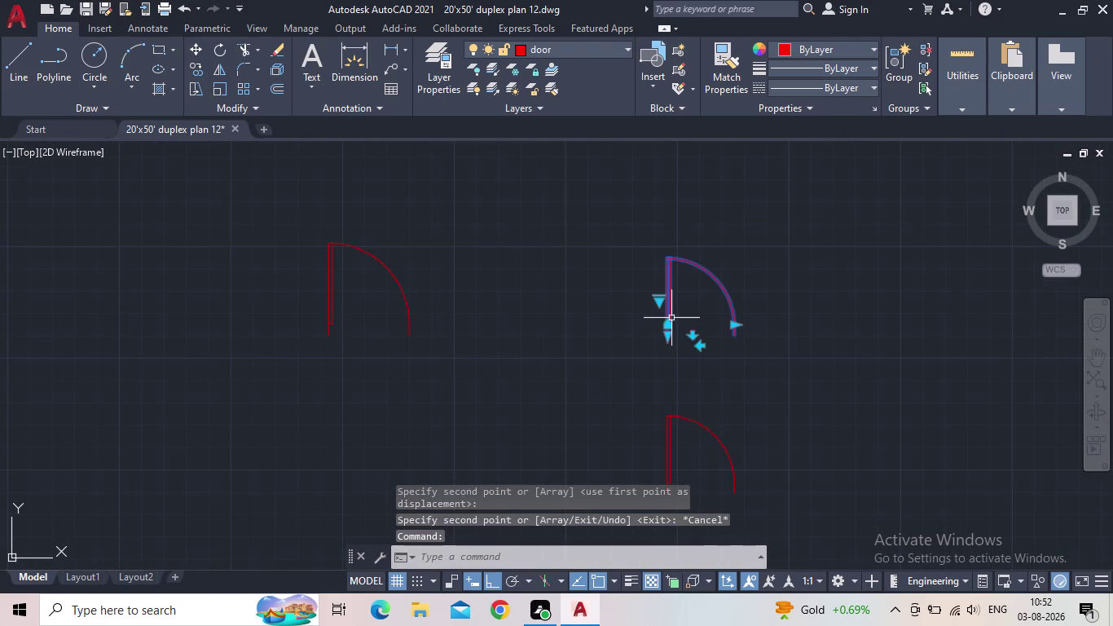
key(r)
key(o)
key(space)
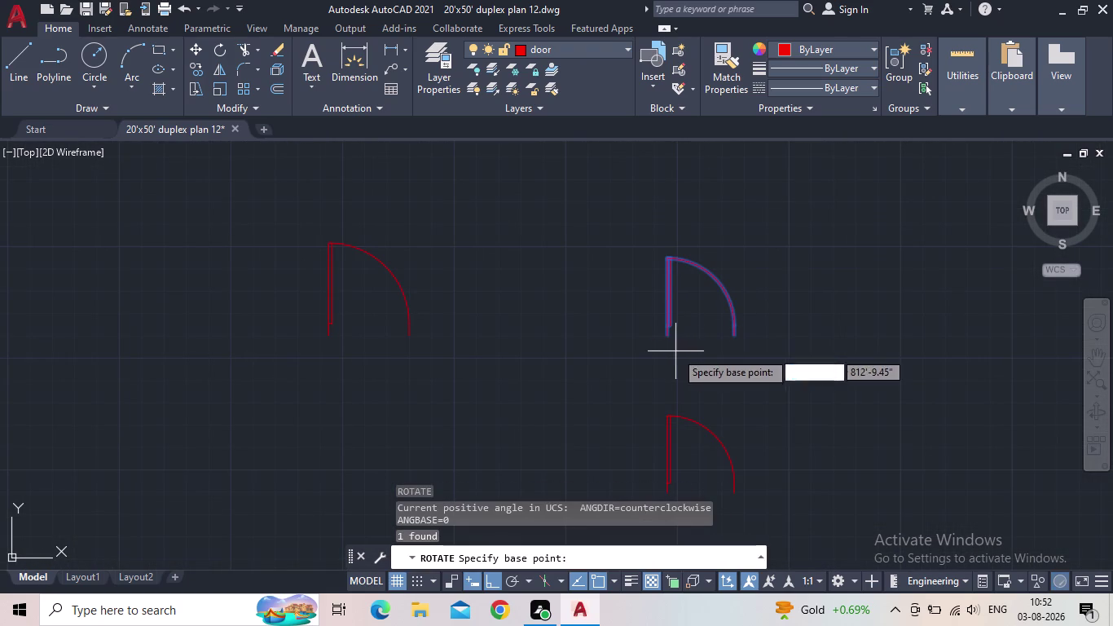
click(670, 337)
click(701, 217)
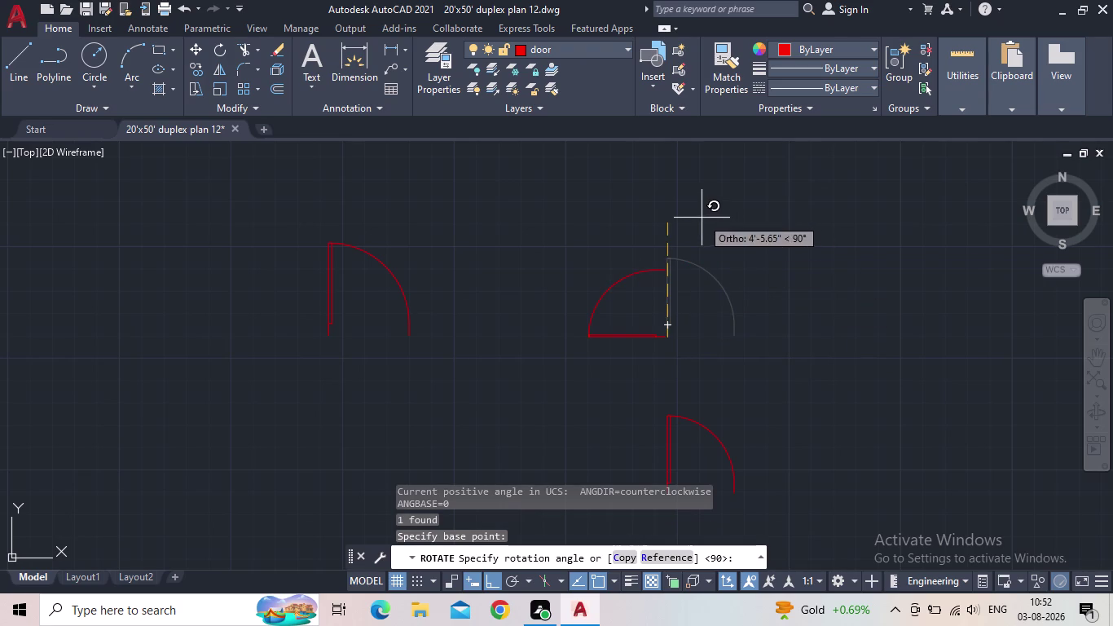
key(Escape)
scroll(down, 3)
middle_drag(661, 299, 650, 327)
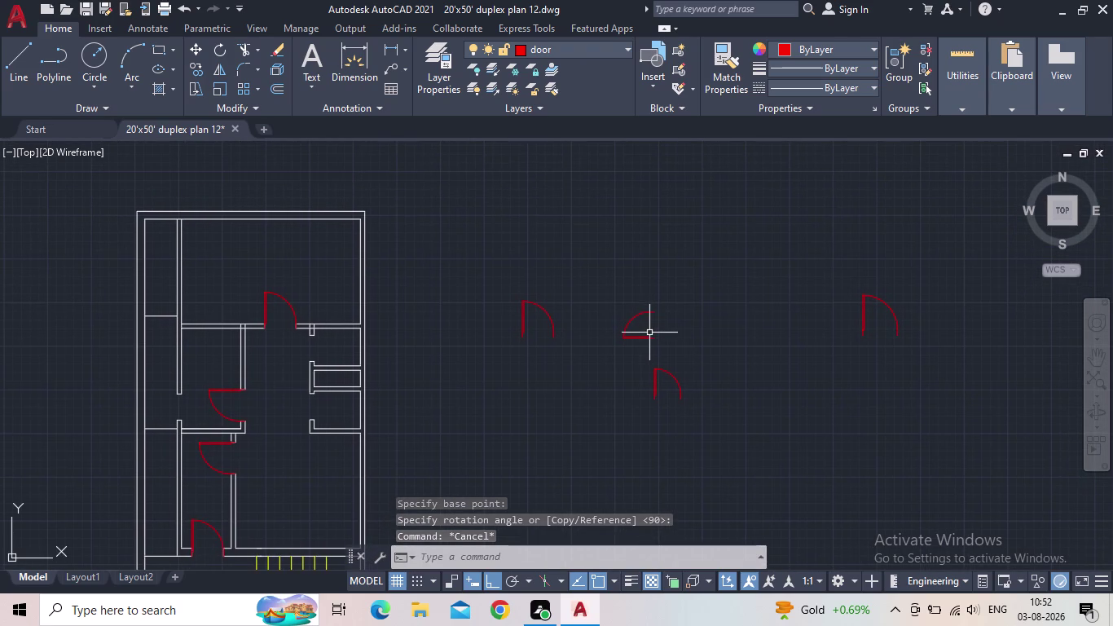
Rotate the lower resized door 270° about its hinge so it opens downward.
click(652, 383)
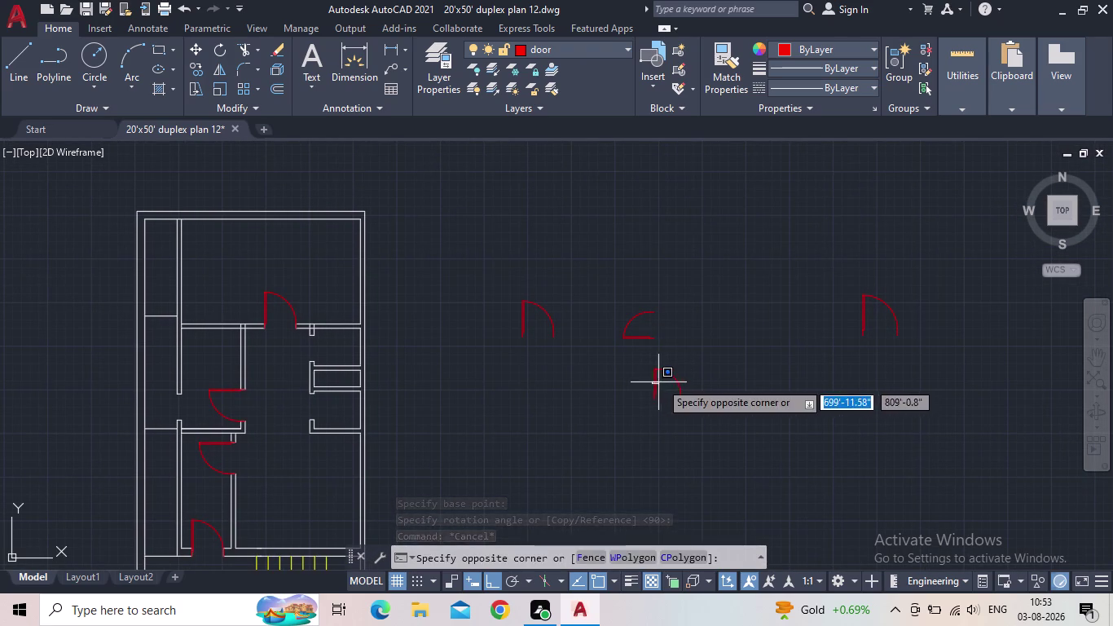
double_click(660, 381)
click(653, 381)
scroll(up, 3)
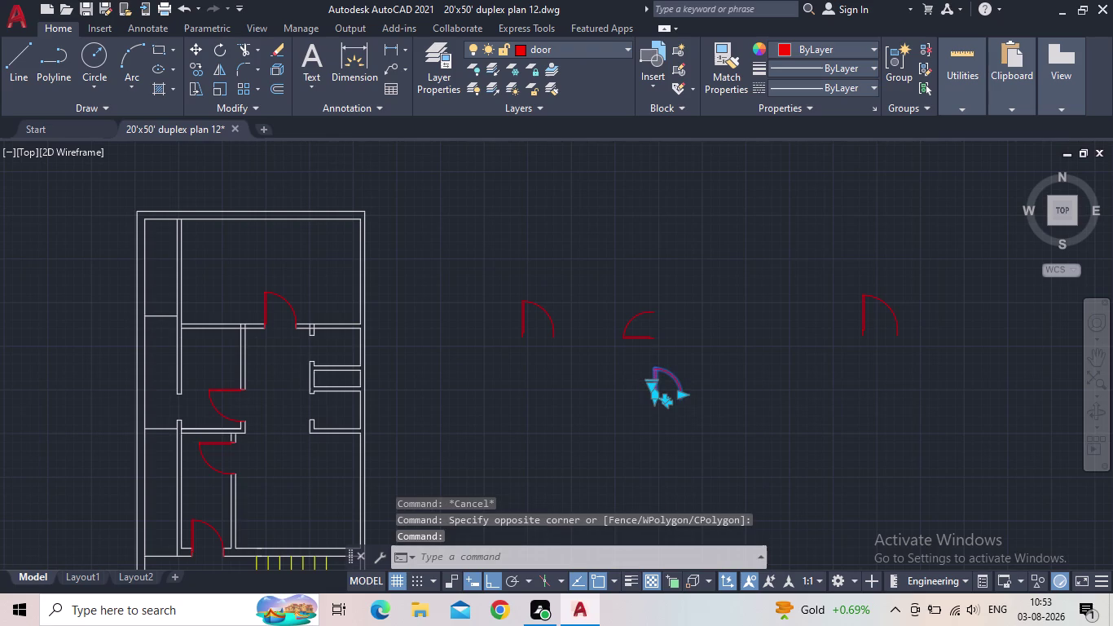
key(r)
text(o)
key(space)
scroll(up, 3)
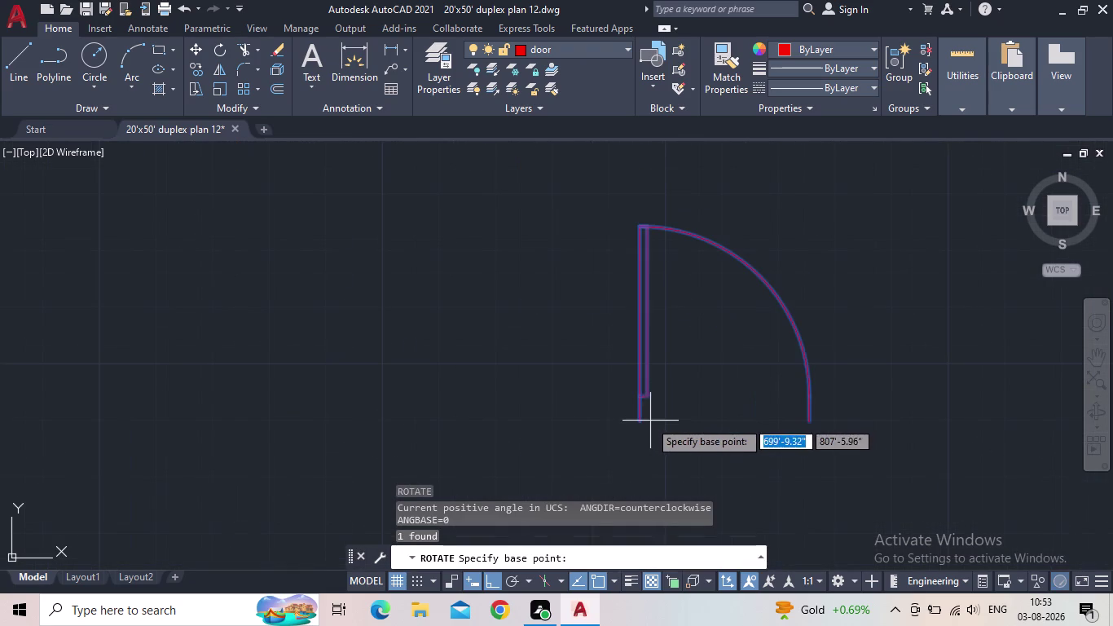
click(642, 423)
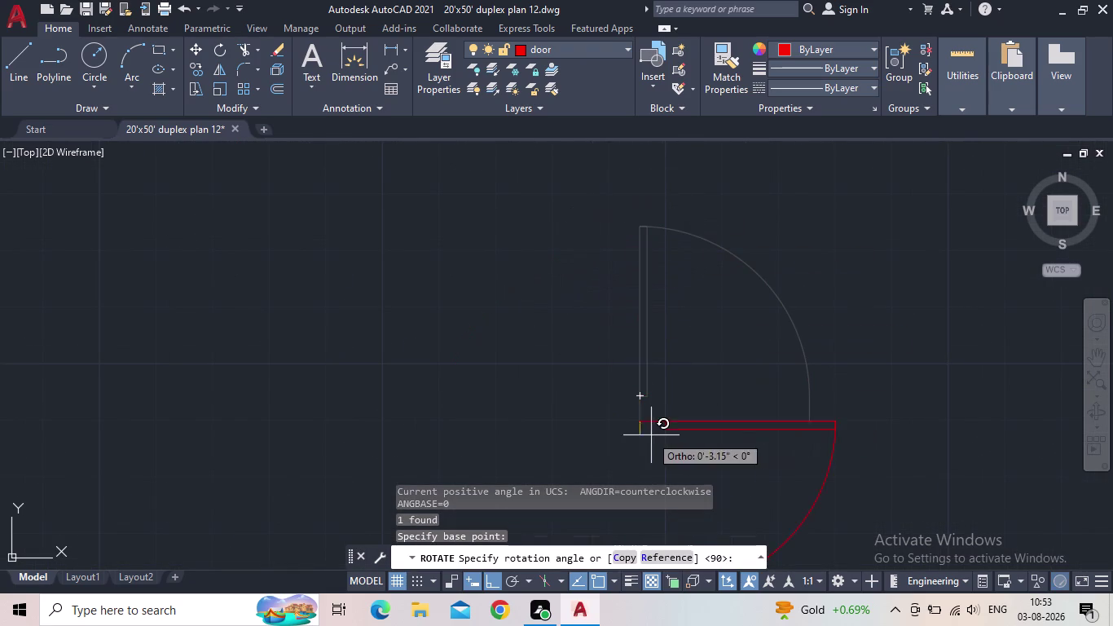
middle_drag(659, 434, 705, 332)
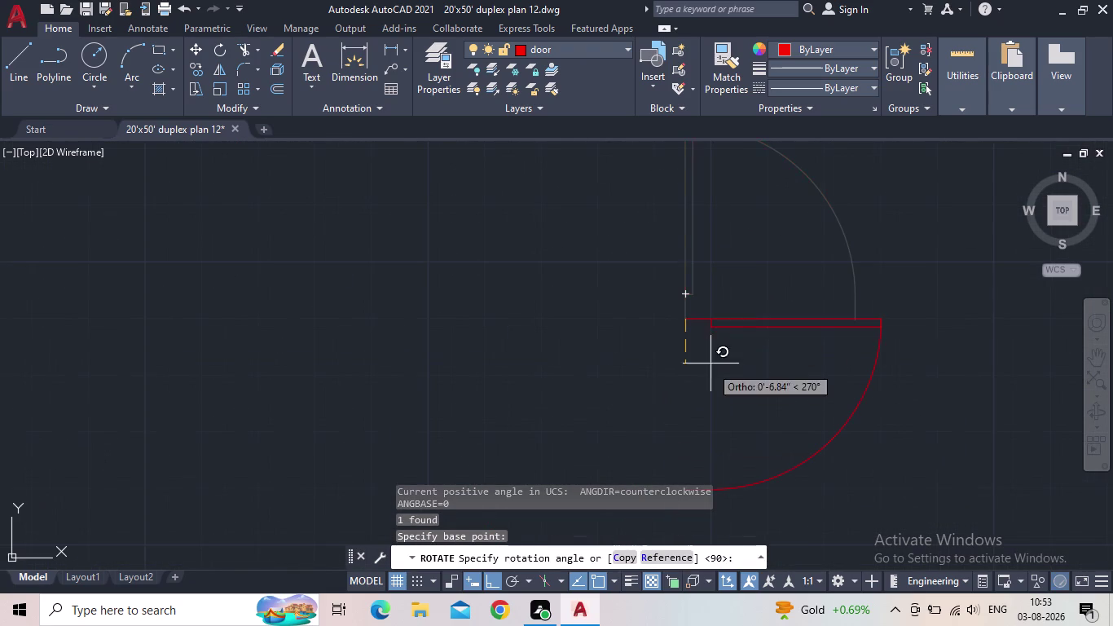
middle_drag(702, 396, 699, 333)
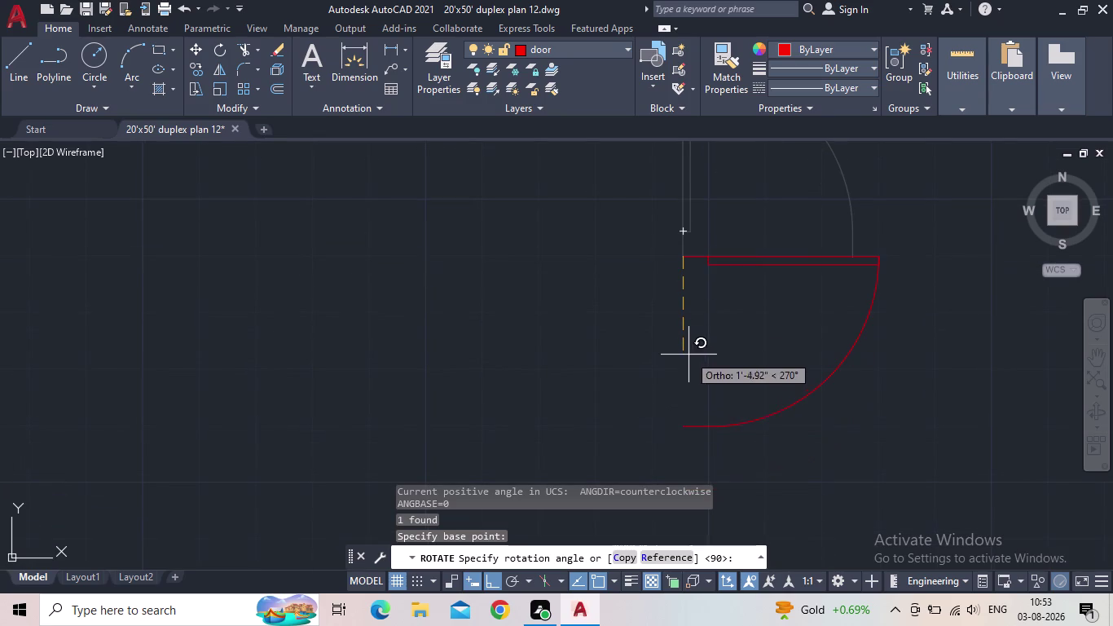
click(686, 452)
key(Escape)
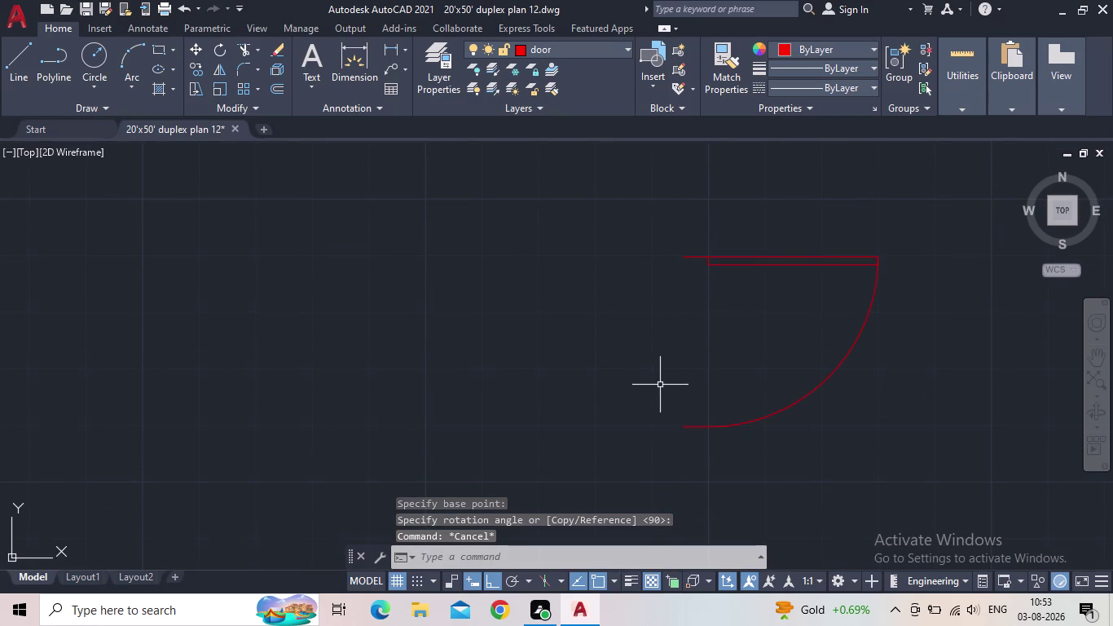
scroll(down, 3)
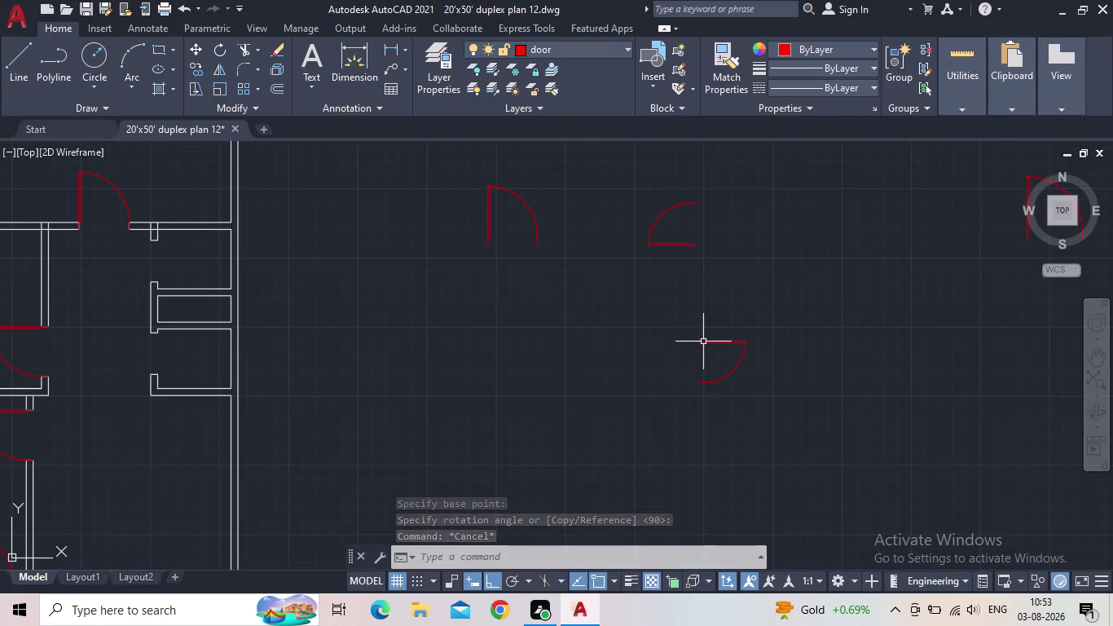
Copy the upper rotated door from its corner, placing a first copy below it.
middle_drag(685, 314, 660, 369)
key(c)
key(o)
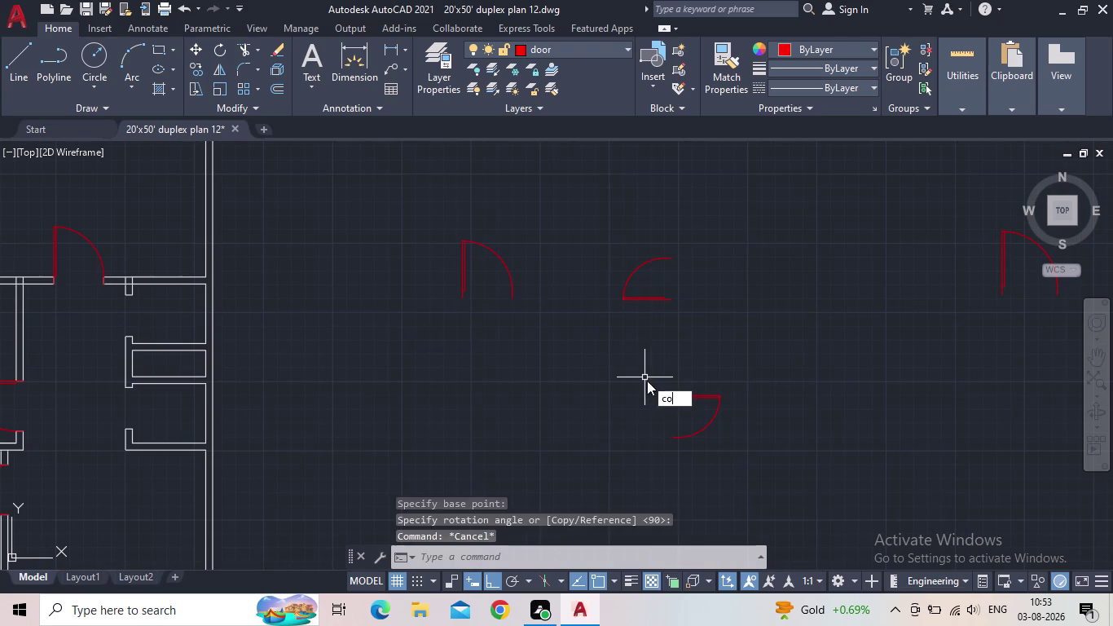
key(Return)
drag(661, 320, 653, 316)
click(617, 278)
key(space)
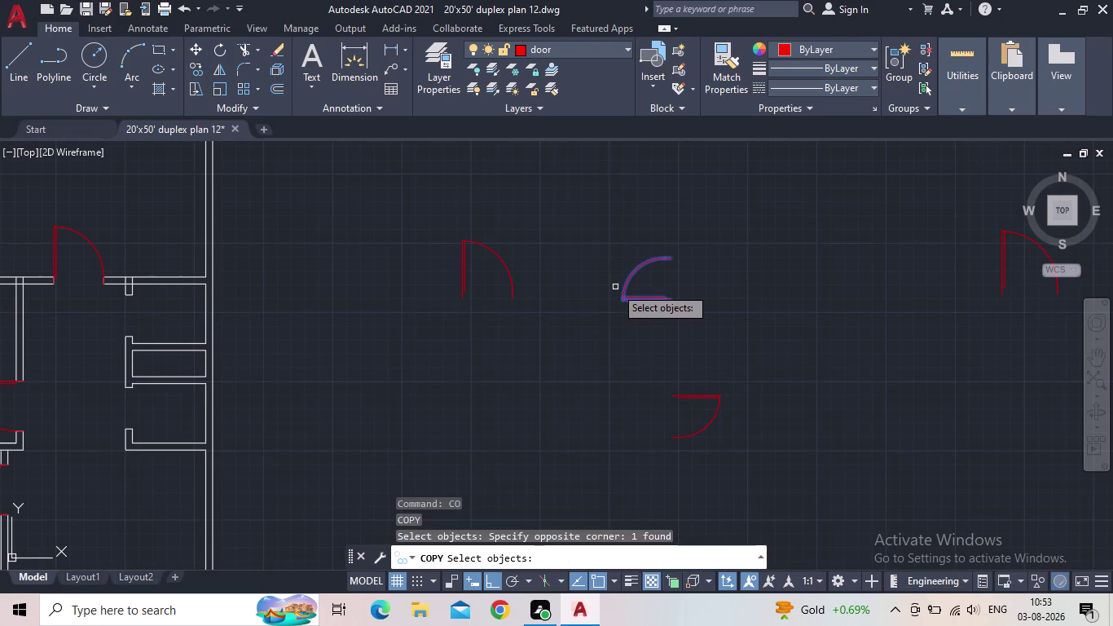
scroll(up, 3)
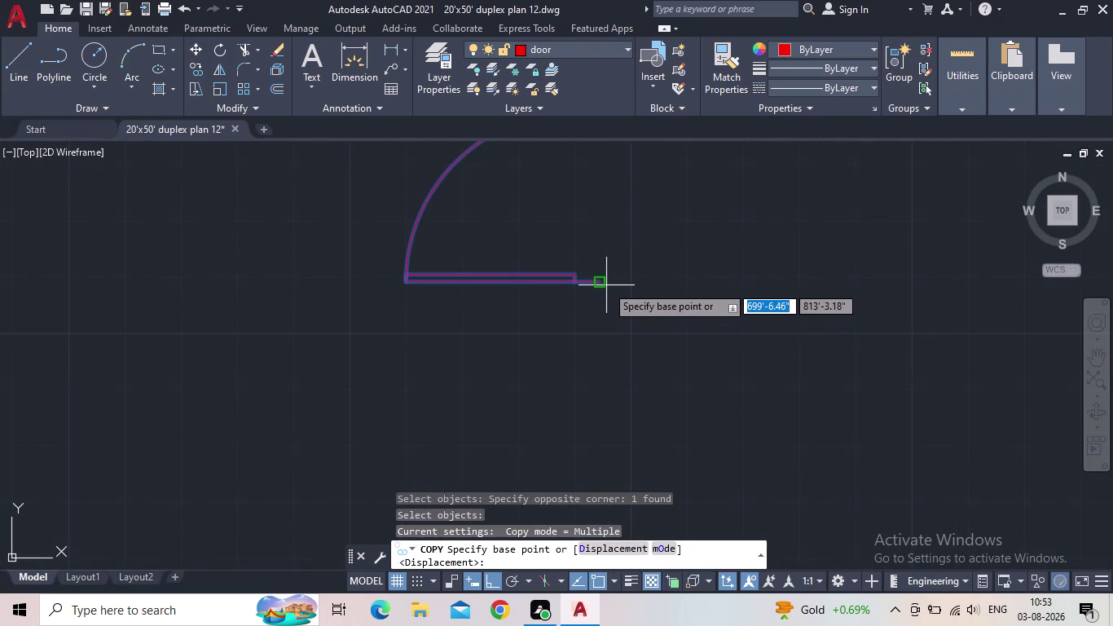
click(606, 285)
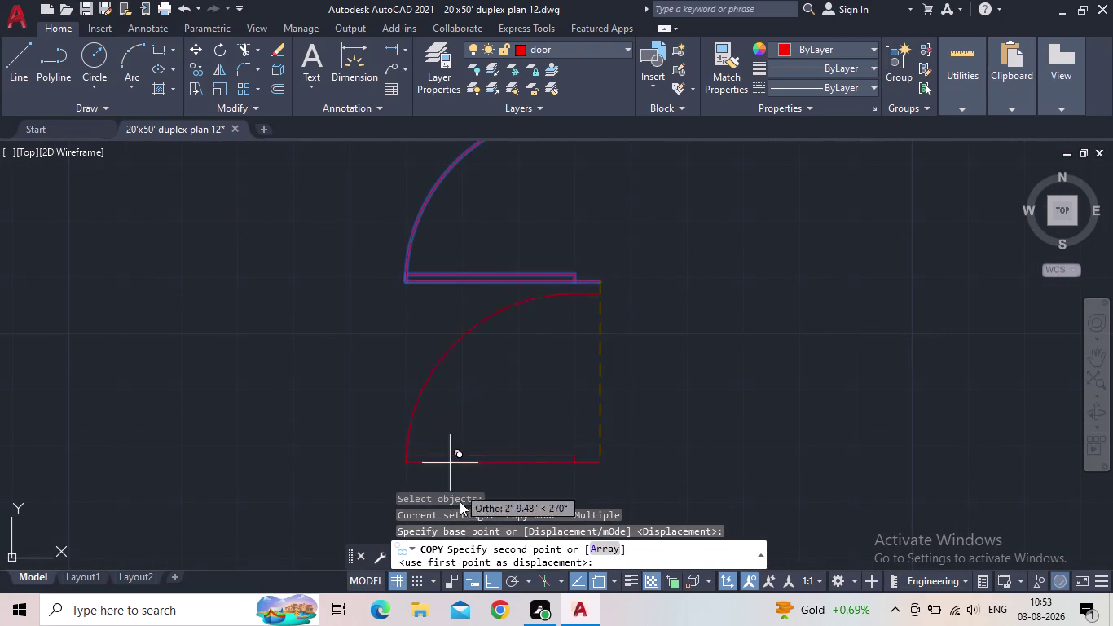
click(492, 584)
Snap another door copy to the midpoint of a left-side wall opening.
middle_drag(306, 424, 652, 410)
scroll(down, 3)
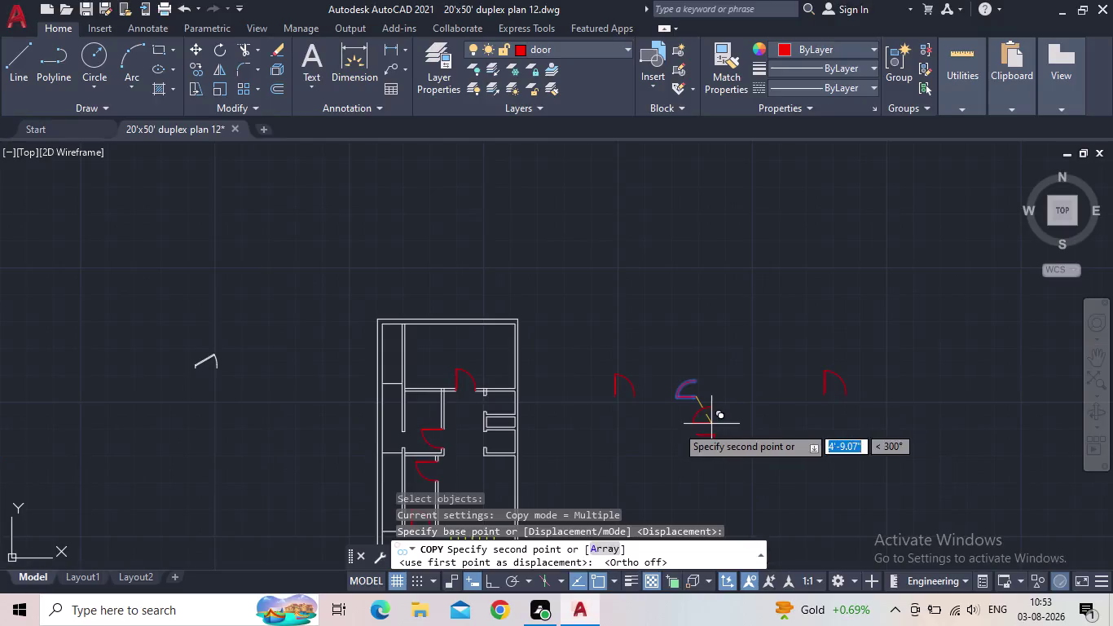
middle_drag(571, 432, 607, 325)
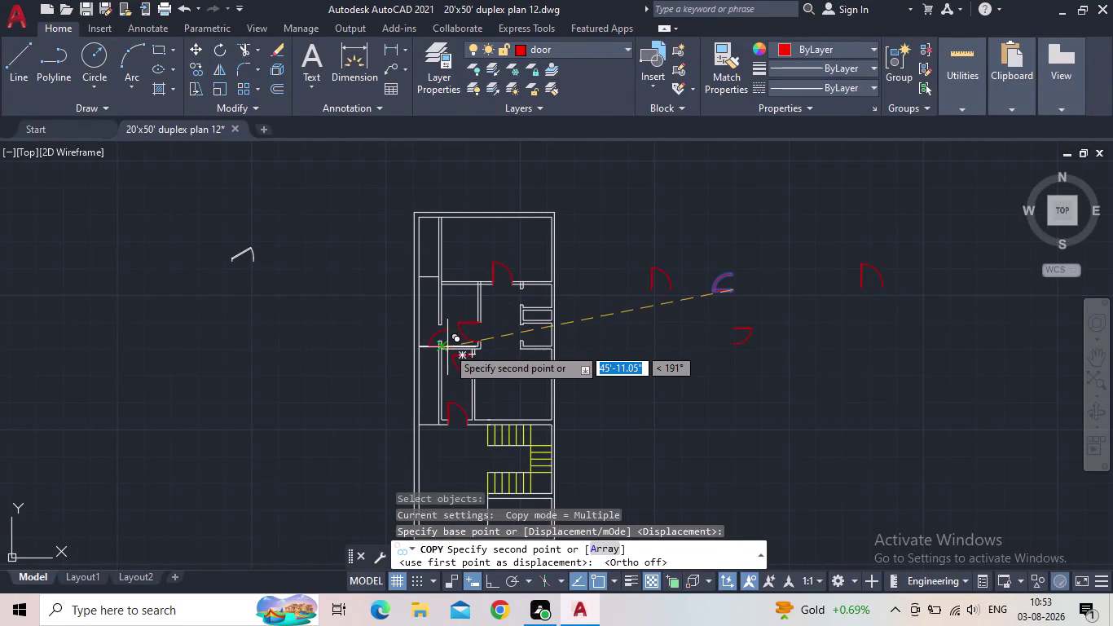
scroll(up, 3)
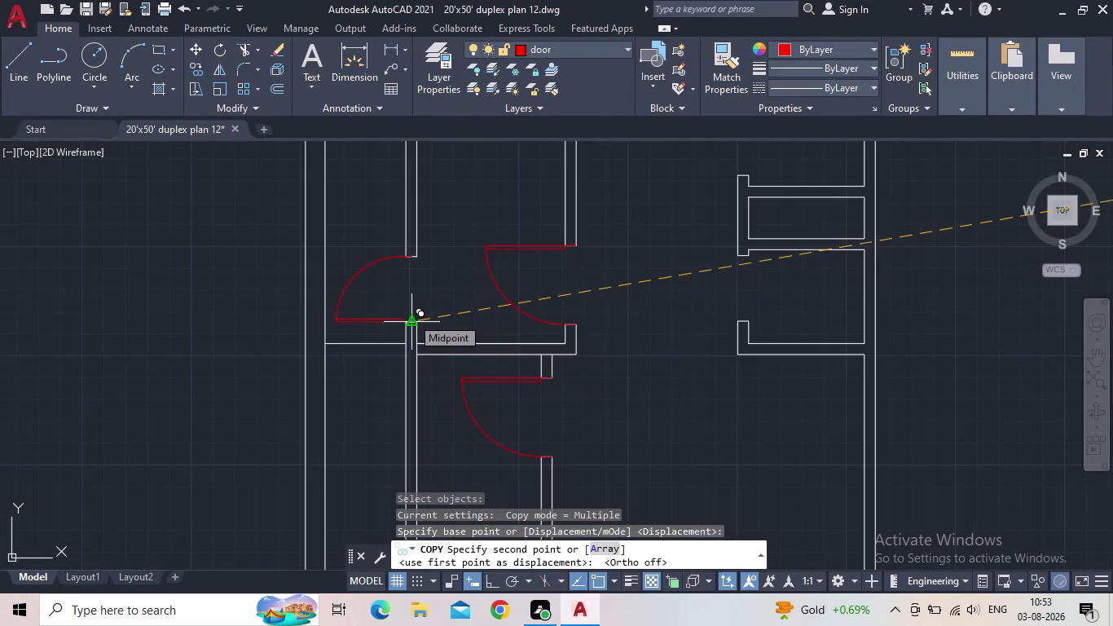
scroll(up, 3)
click(434, 335)
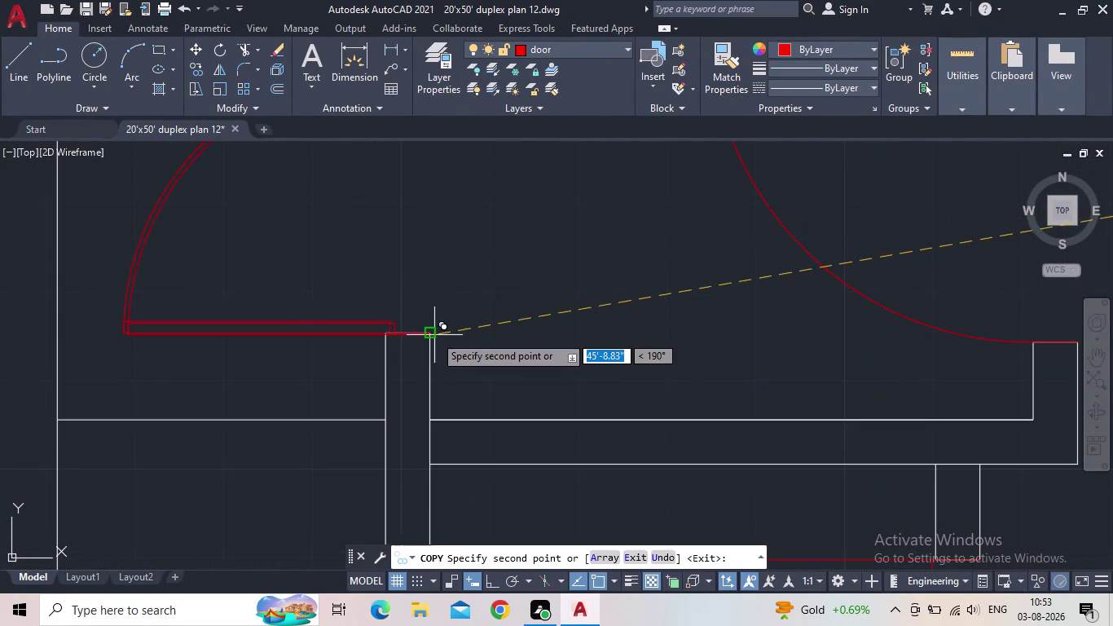
scroll(down, 3)
middle_drag(503, 334, 457, 346)
scroll(down, 3)
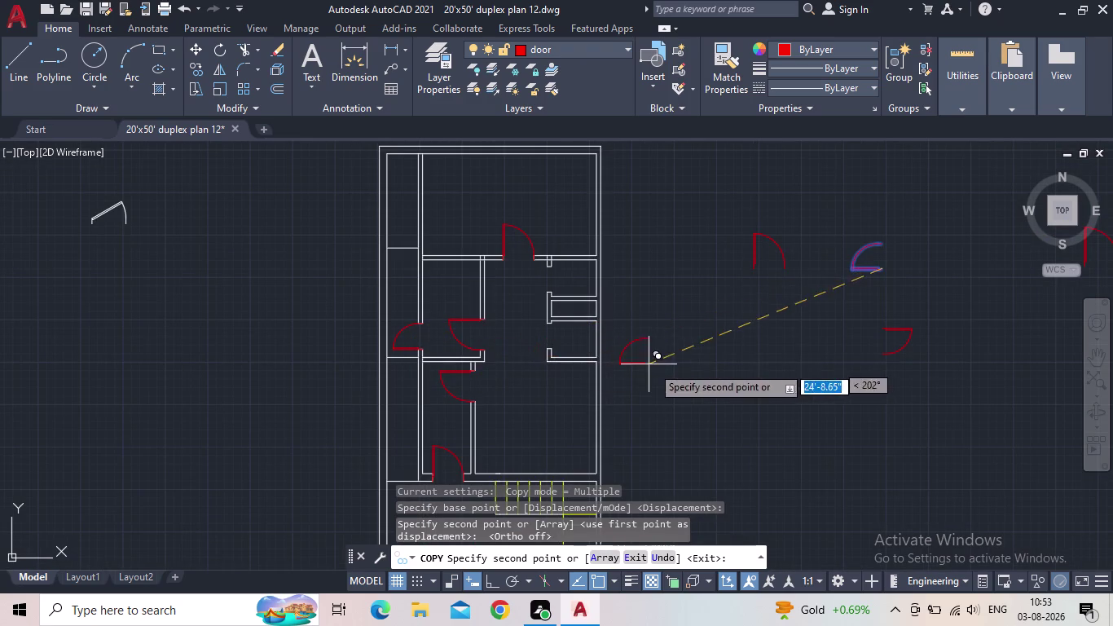
middle_drag(655, 367, 672, 348)
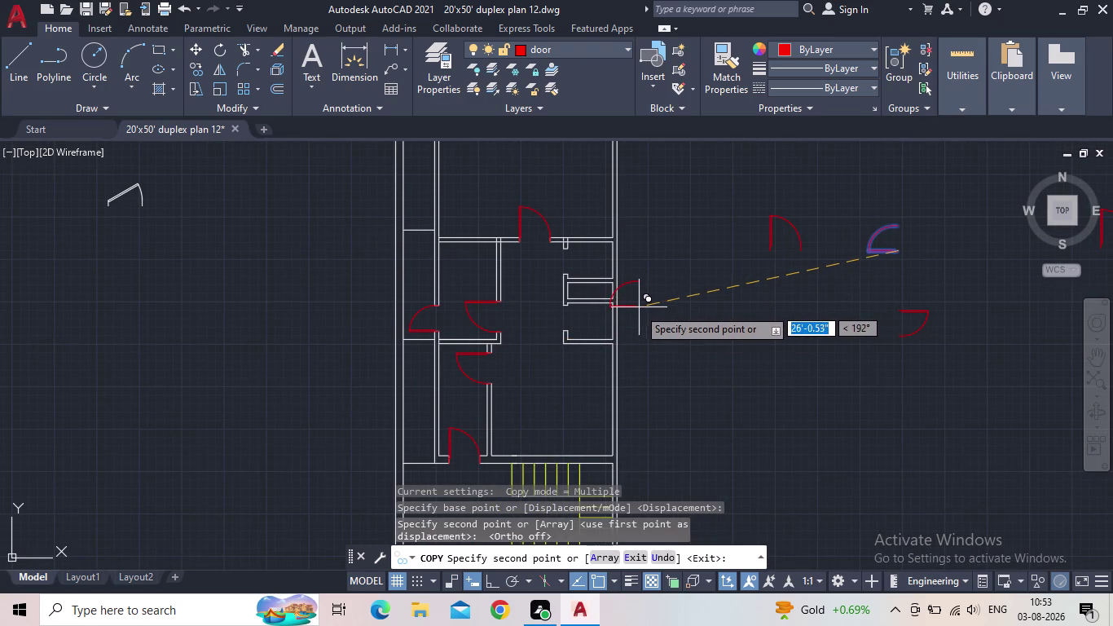
middle_drag(634, 310, 598, 308)
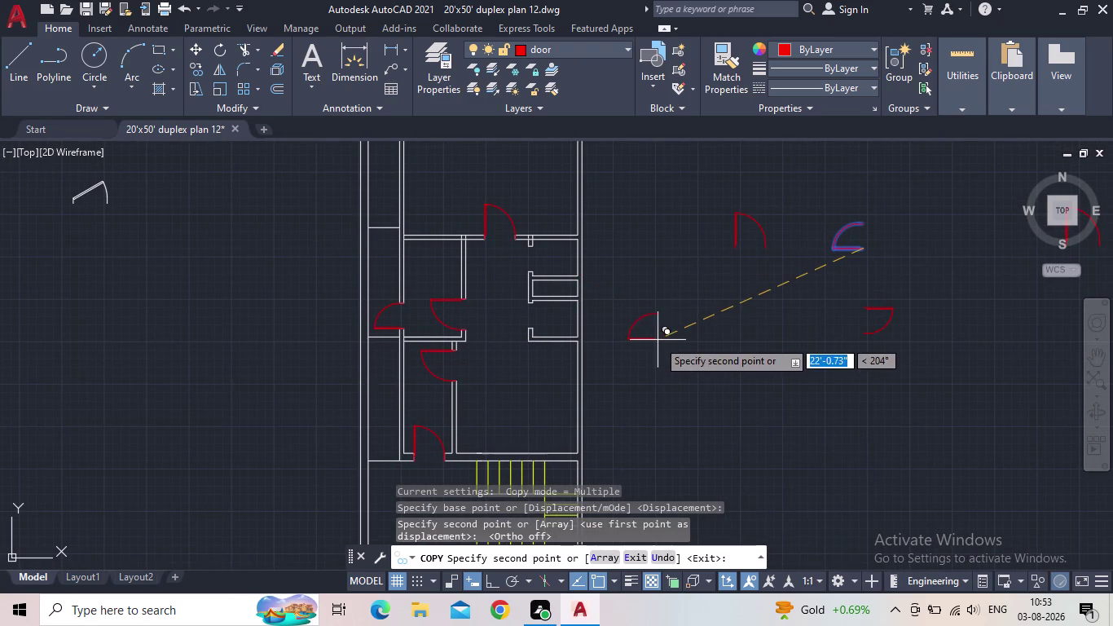
key(Escape)
key(space)
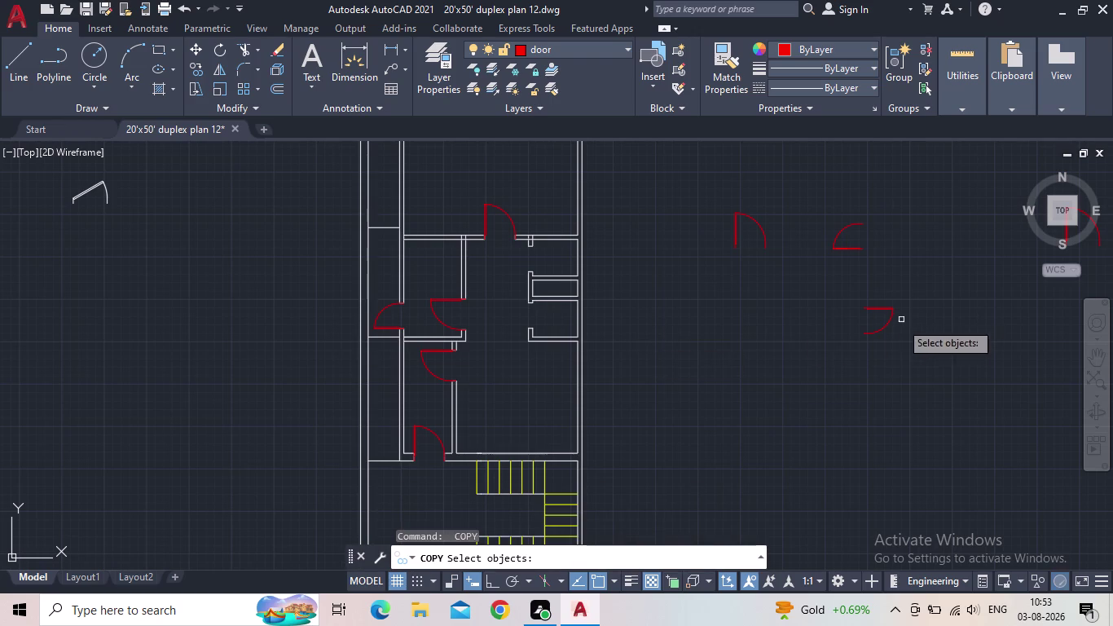
Copy the spare door on the right, picking its base point.
click(892, 337)
click(858, 304)
key(space)
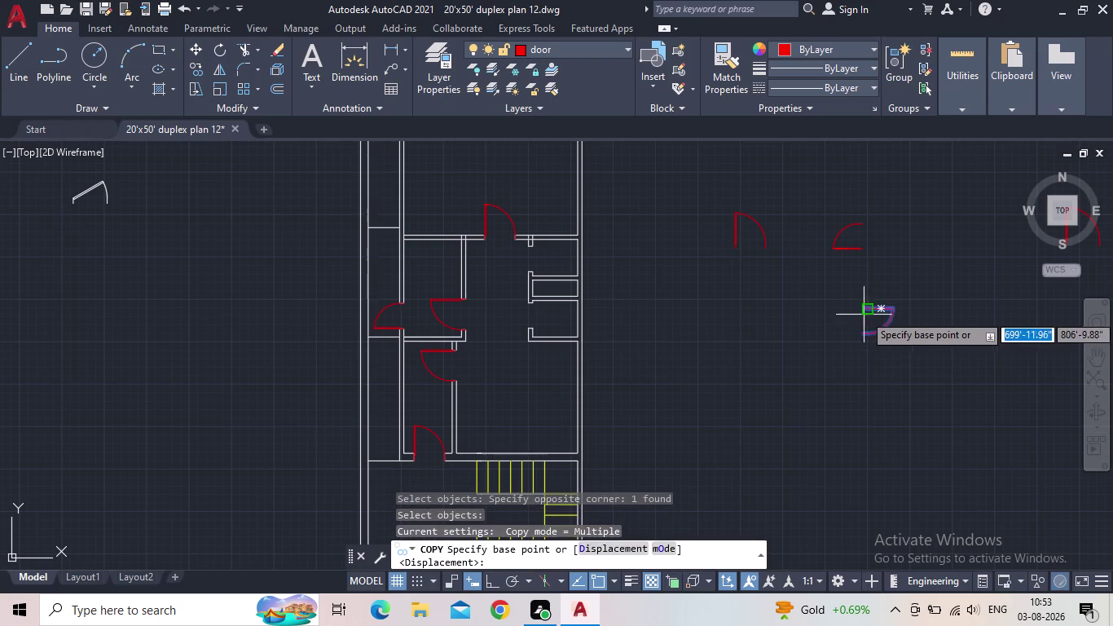
scroll(up, 3)
click(864, 302)
middle_drag(478, 343, 564, 313)
scroll(down, 3)
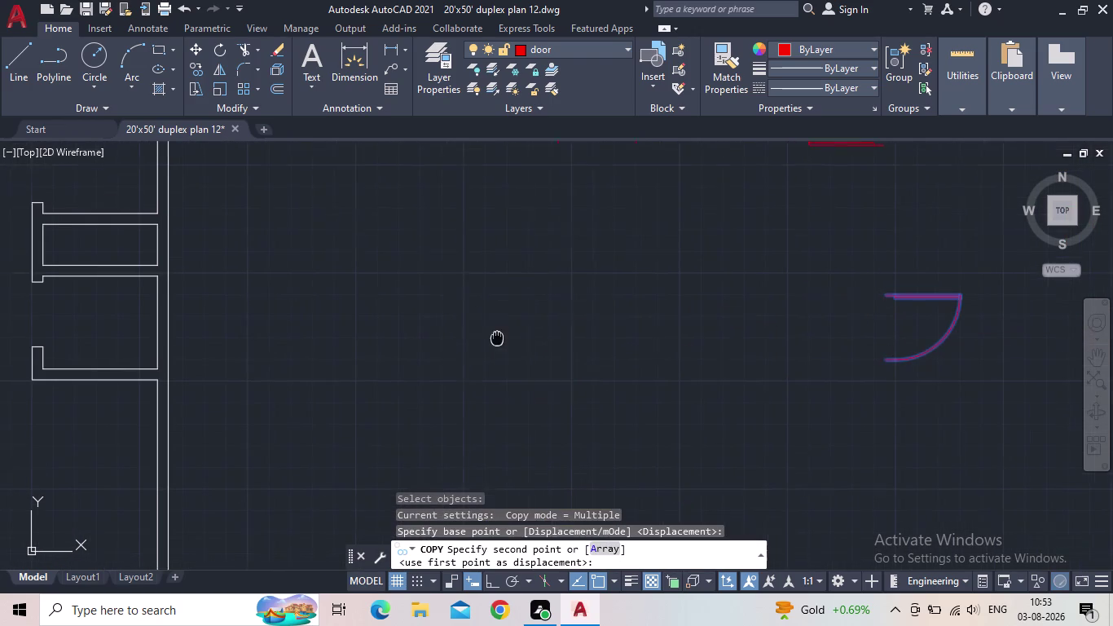
scroll(down, 3)
scroll(up, 3)
scroll(down, 3)
middle_drag(388, 235, 398, 337)
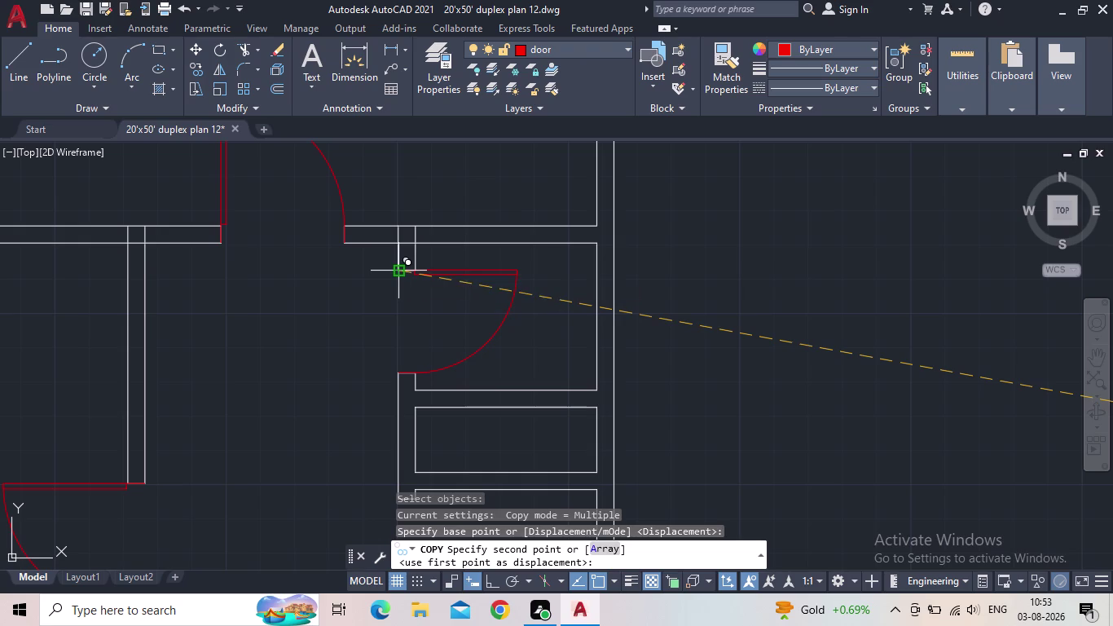
Place door copies in the upper and lower small room openings.
click(397, 270)
scroll(down, 3)
middle_drag(418, 289, 436, 238)
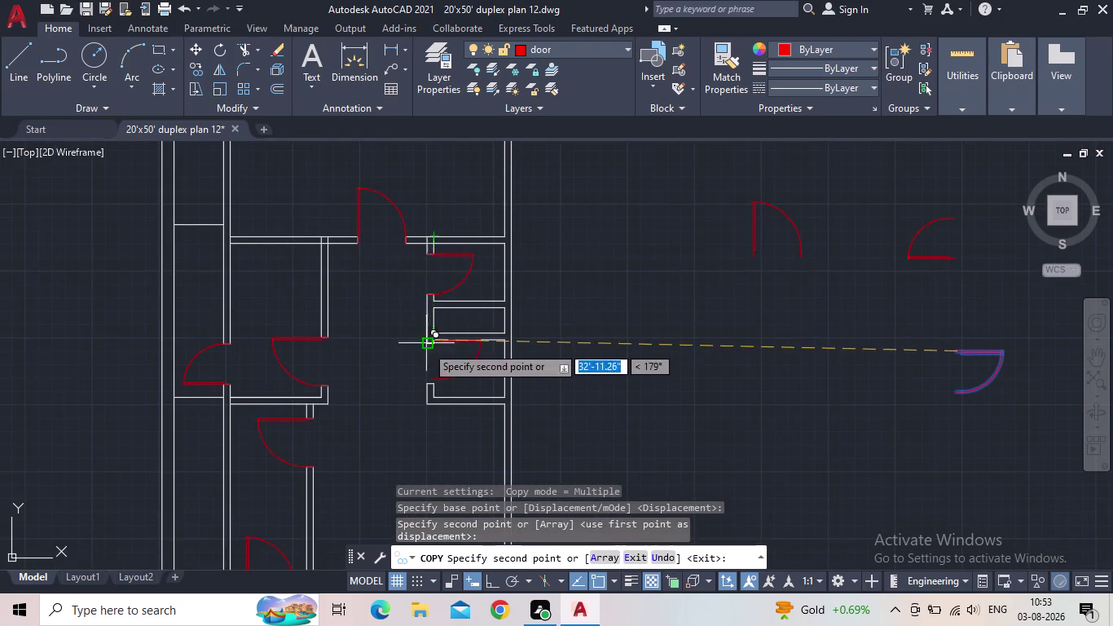
scroll(up, 3)
scroll(up, 3)
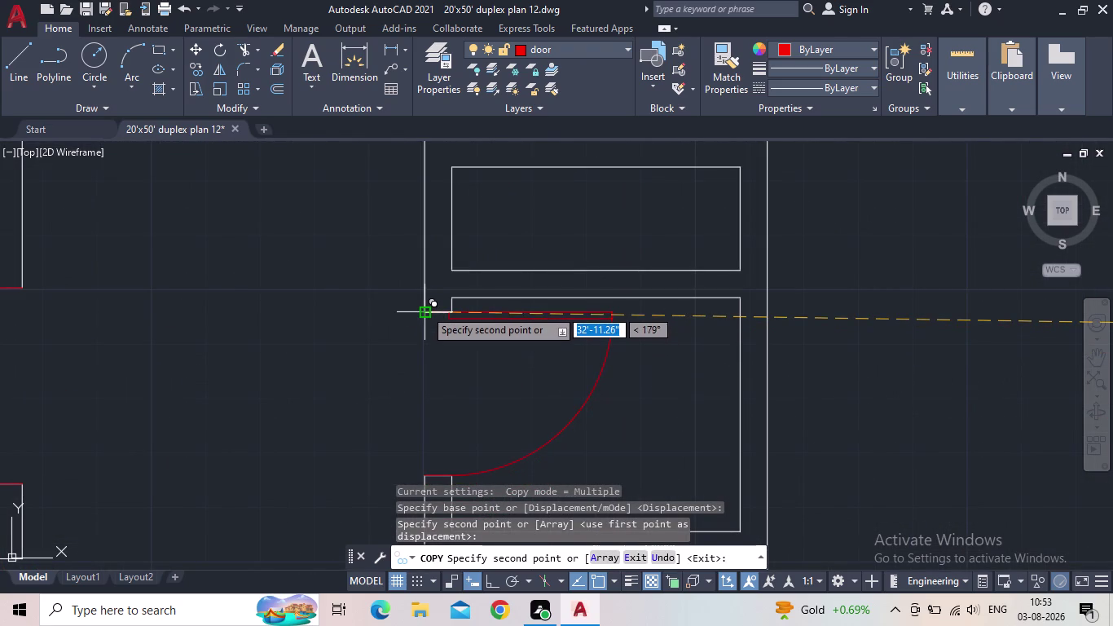
click(425, 309)
scroll(down, 3)
key(Escape)
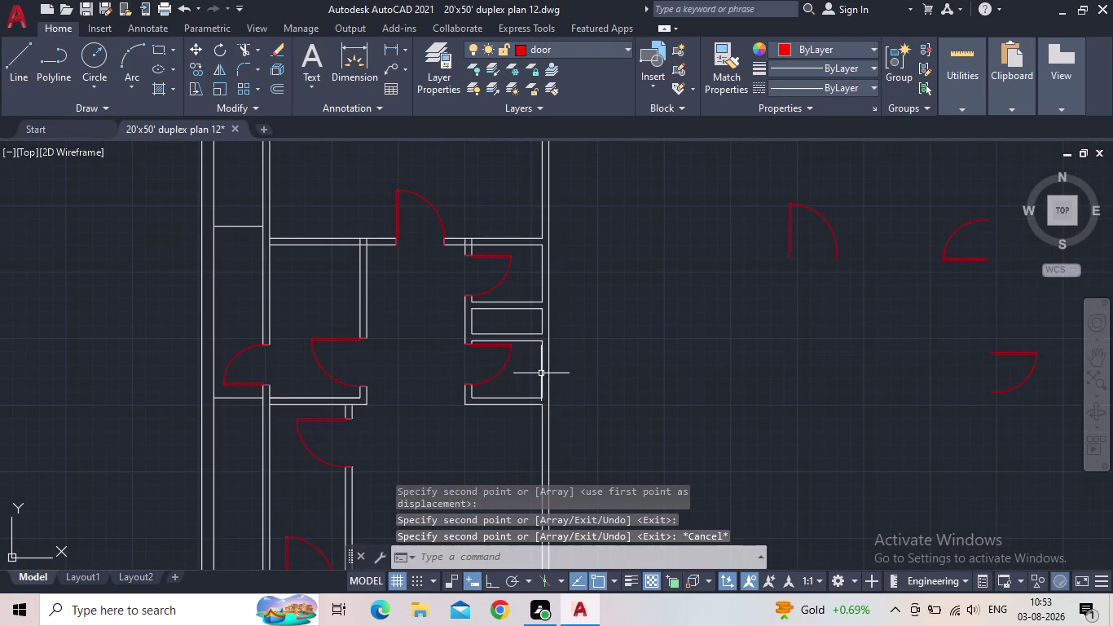
middle_drag(459, 322, 479, 314)
scroll(down, 3)
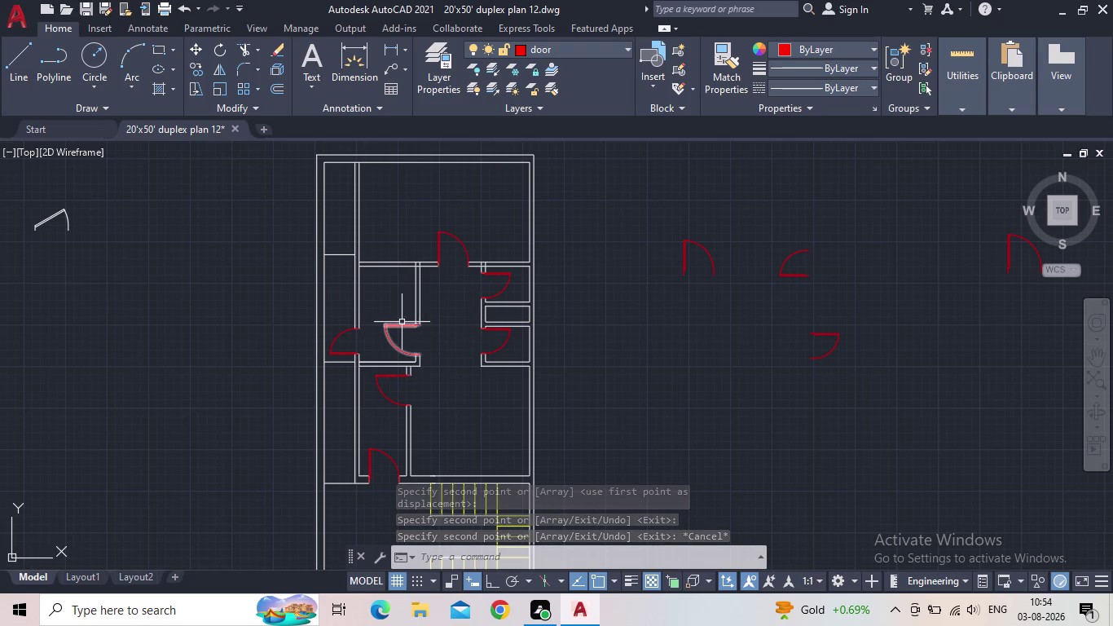
Flip the central opening's door with its grip, then review the whole plan and spare doors.
click(401, 326)
scroll(up, 3)
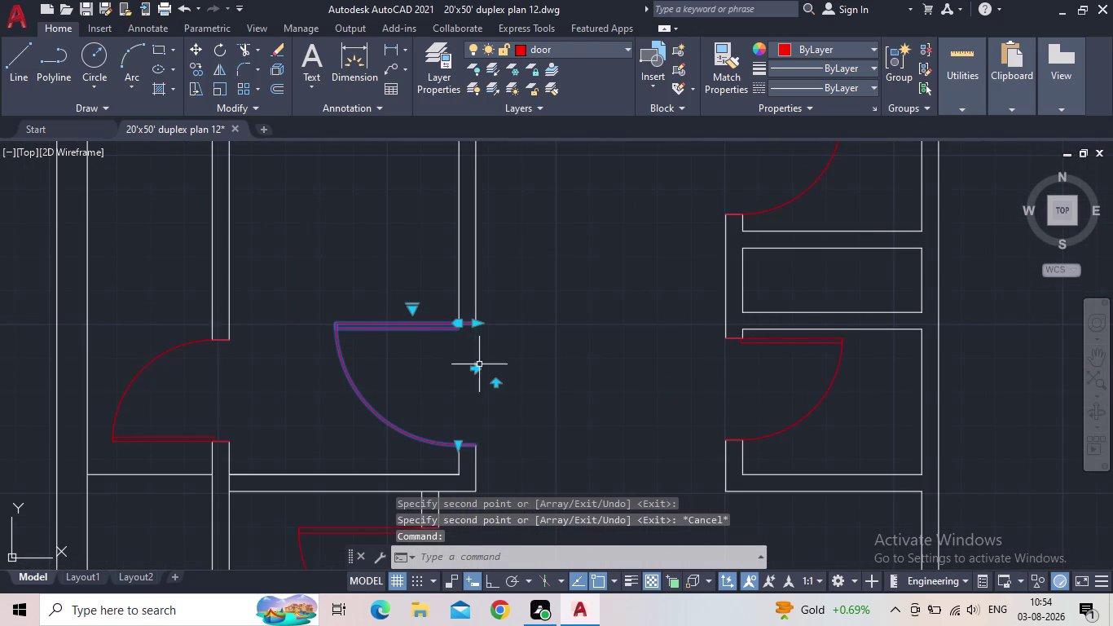
click(495, 383)
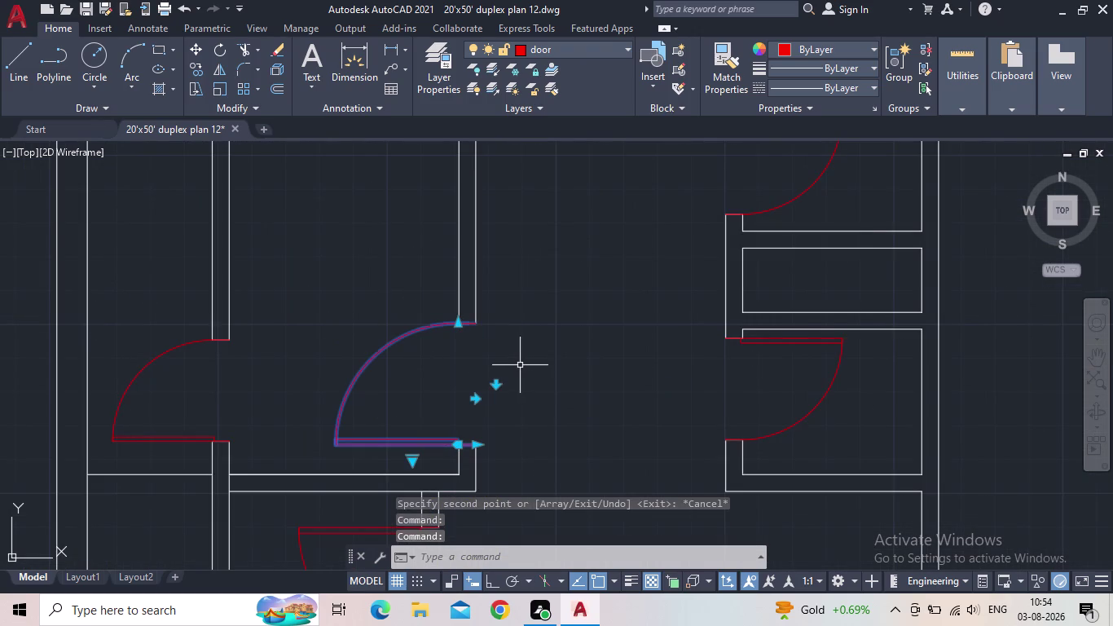
key(Escape)
scroll(down, 3)
middle_drag(512, 363, 483, 332)
scroll(down, 3)
middle_drag(449, 330, 446, 328)
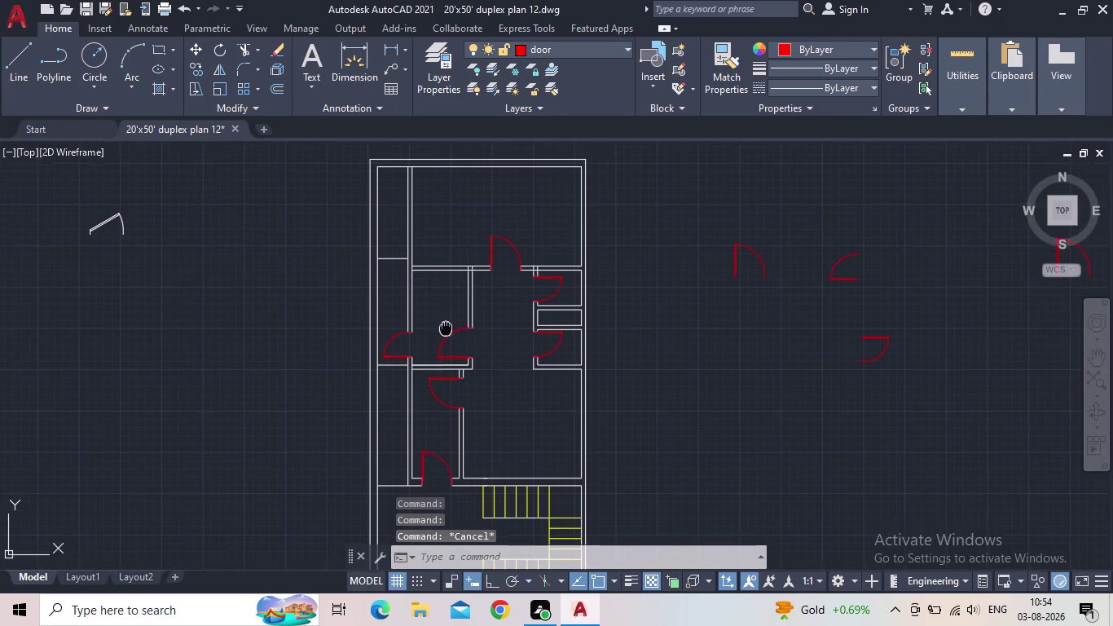
middle_drag(446, 328, 443, 323)
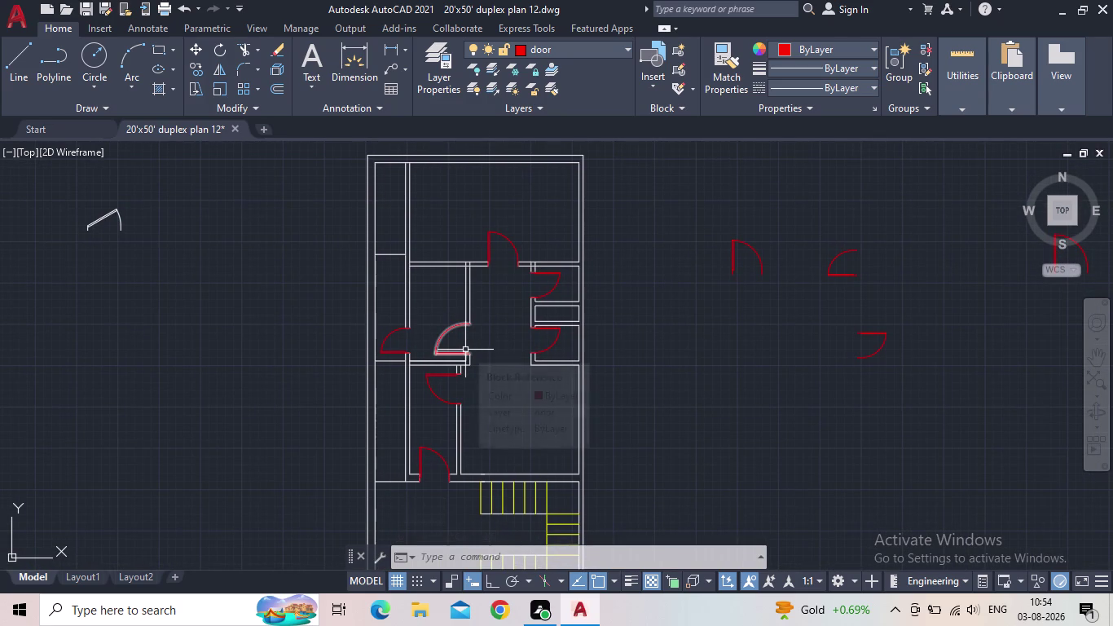
middle_drag(506, 371, 473, 403)
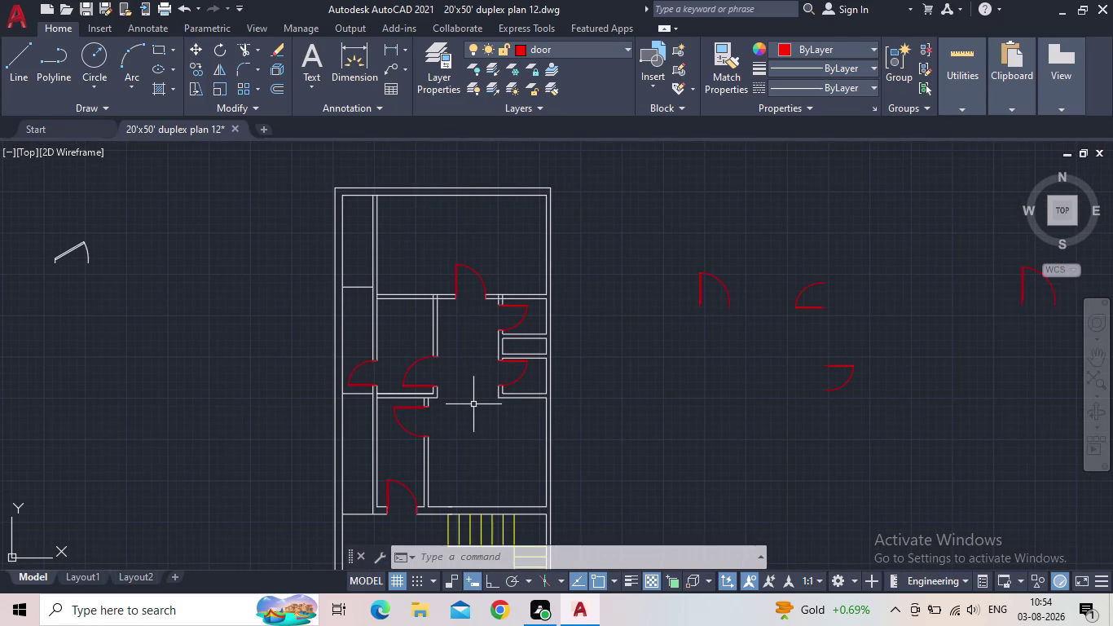
scroll(down, 3)
middle_click(474, 404)
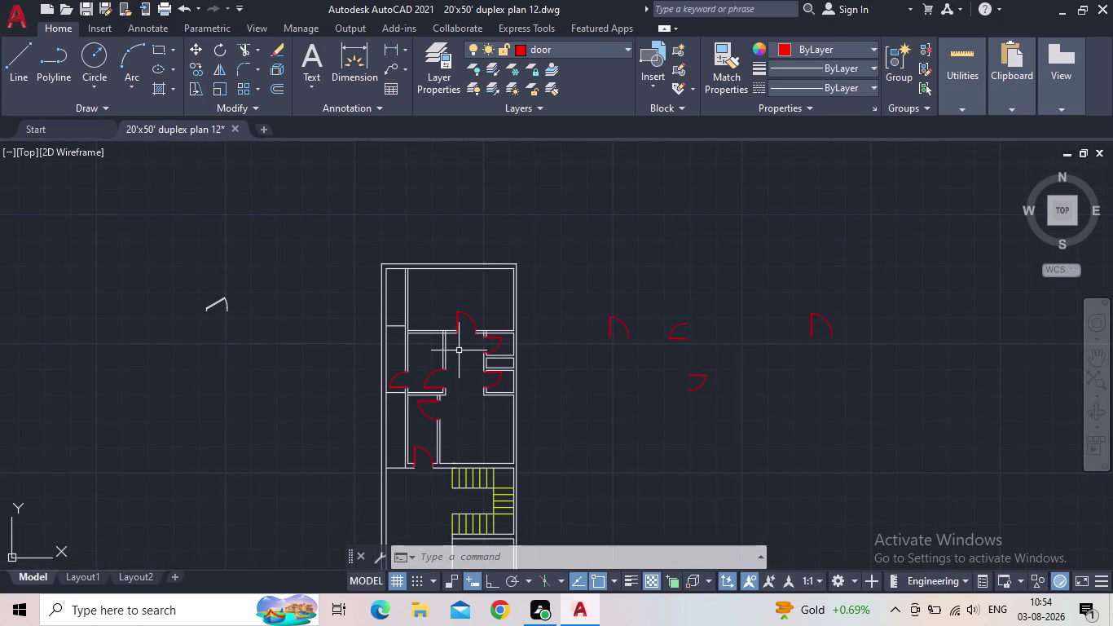
middle_drag(470, 373, 416, 306)
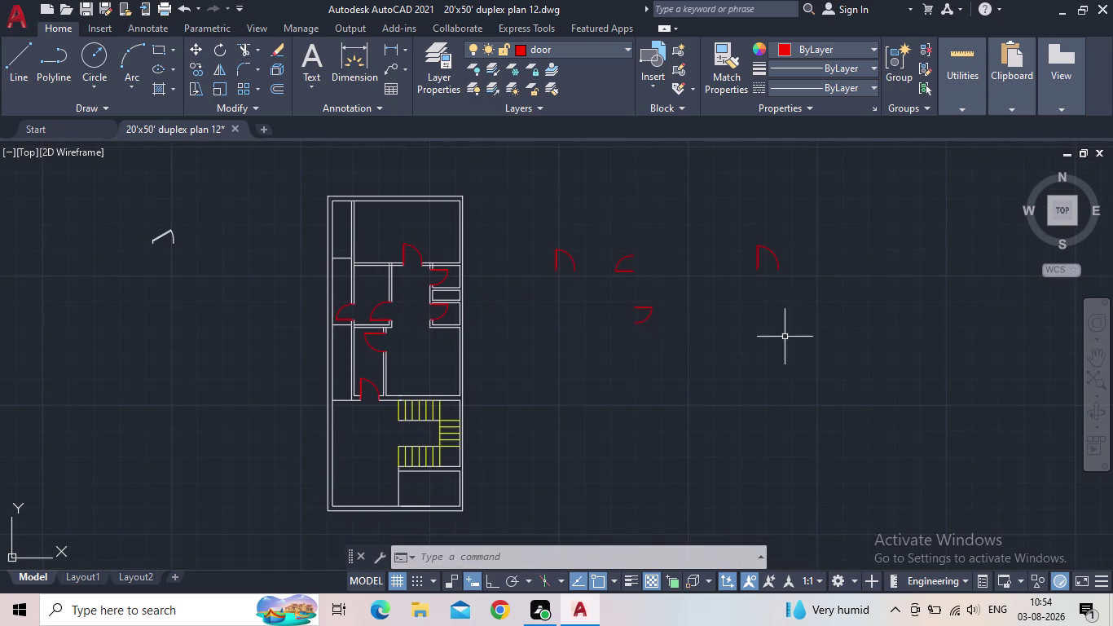
Erase the four spare doors beside the plan using a selection window.
click(892, 387)
click(542, 200)
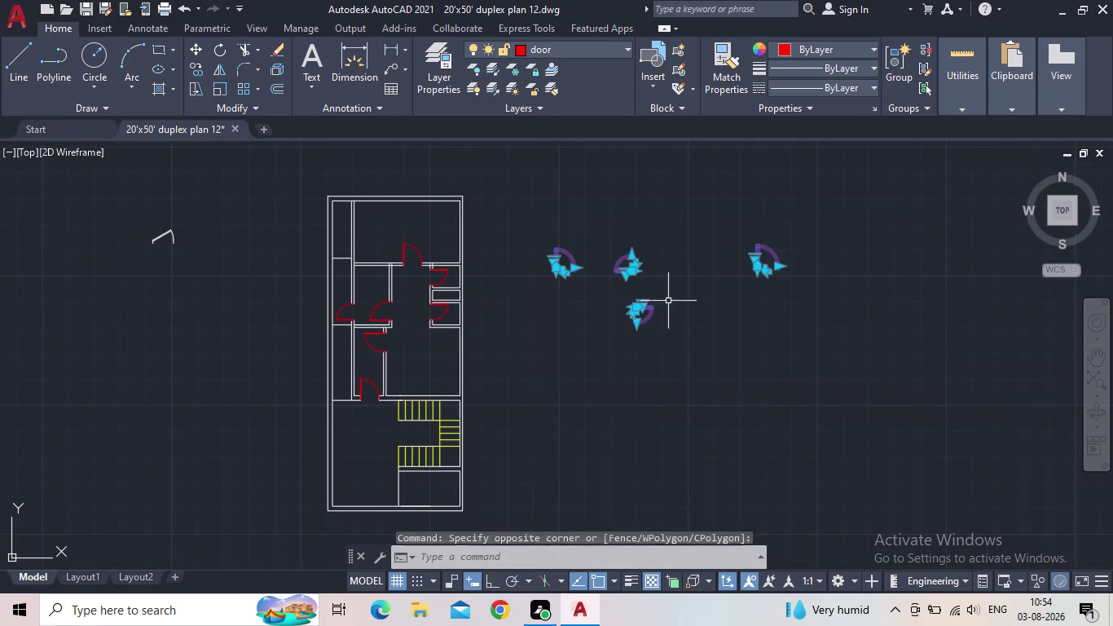
key(Delete)
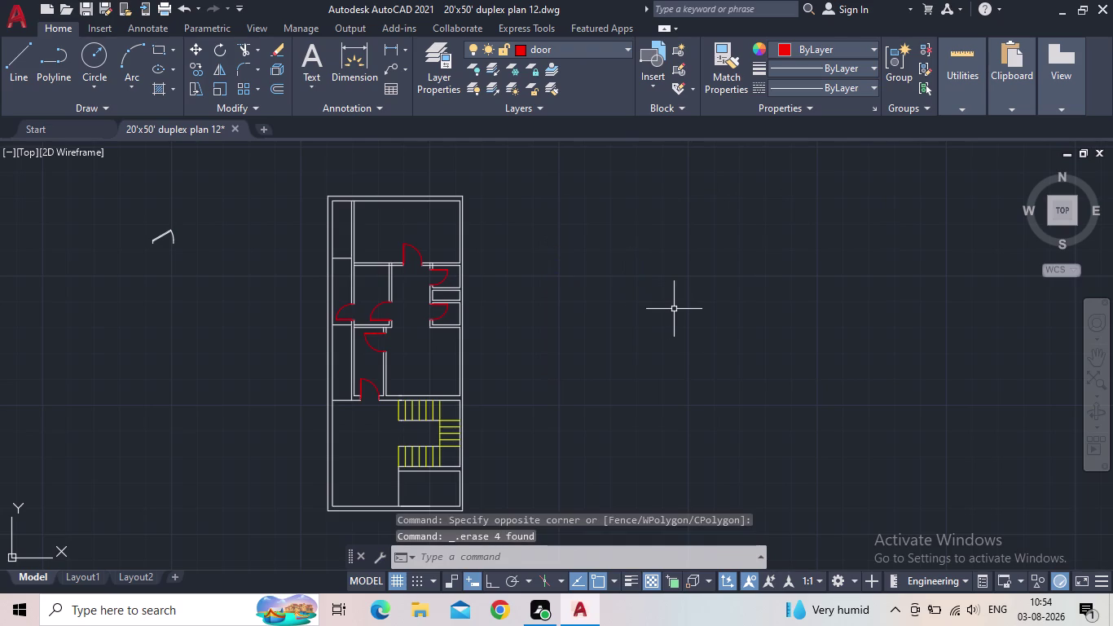
Erase the leftover door symbol at the far left.
drag(233, 273, 216, 271)
click(97, 217)
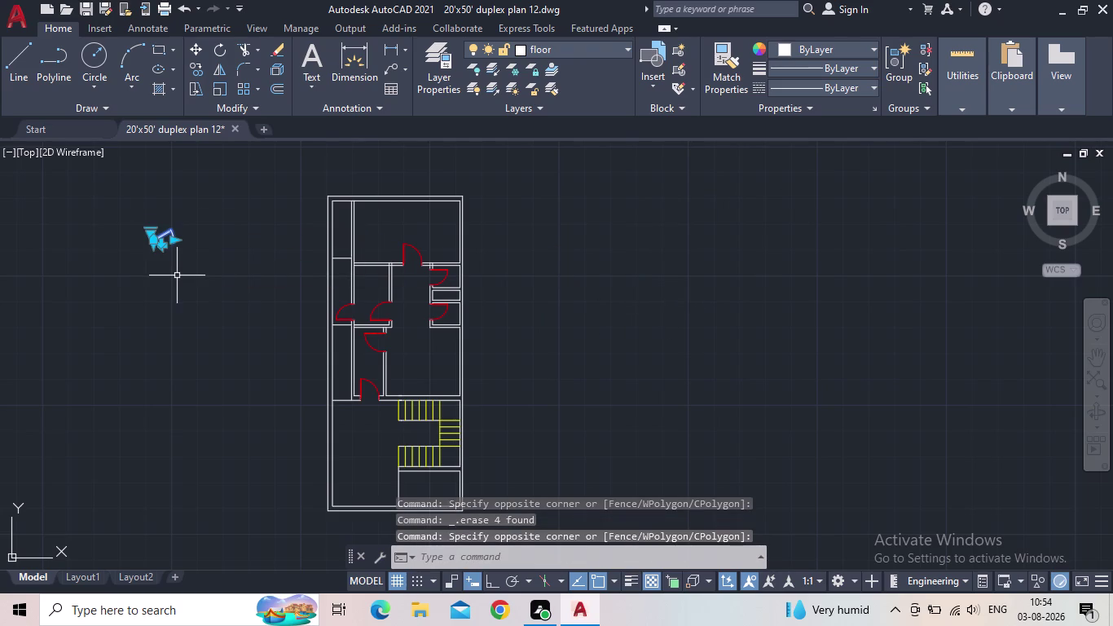
key(Delete)
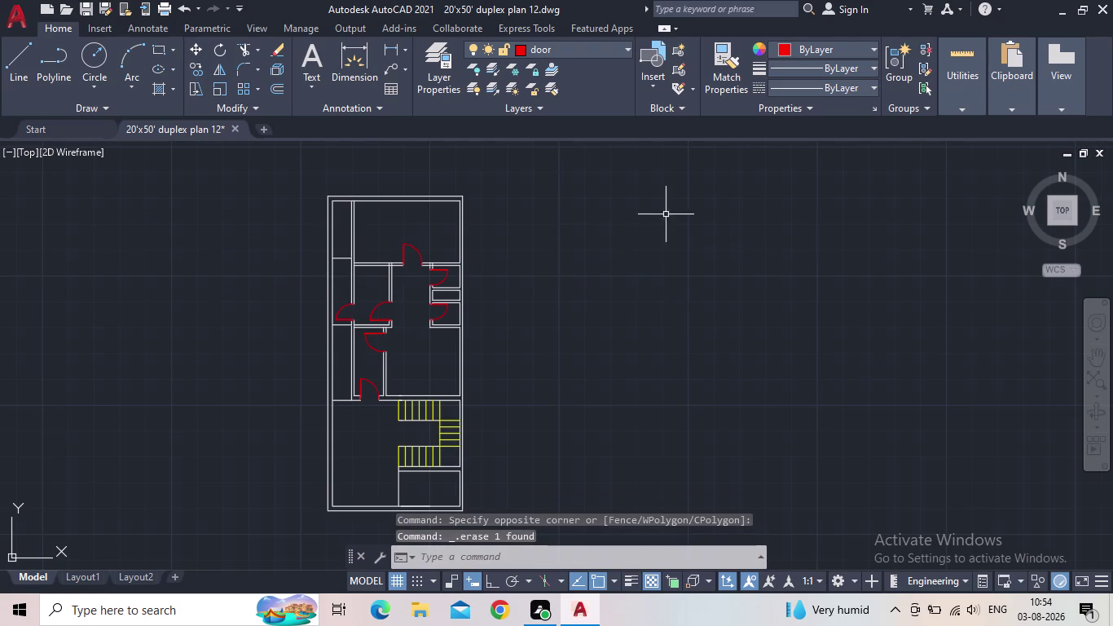
click(91, 10)
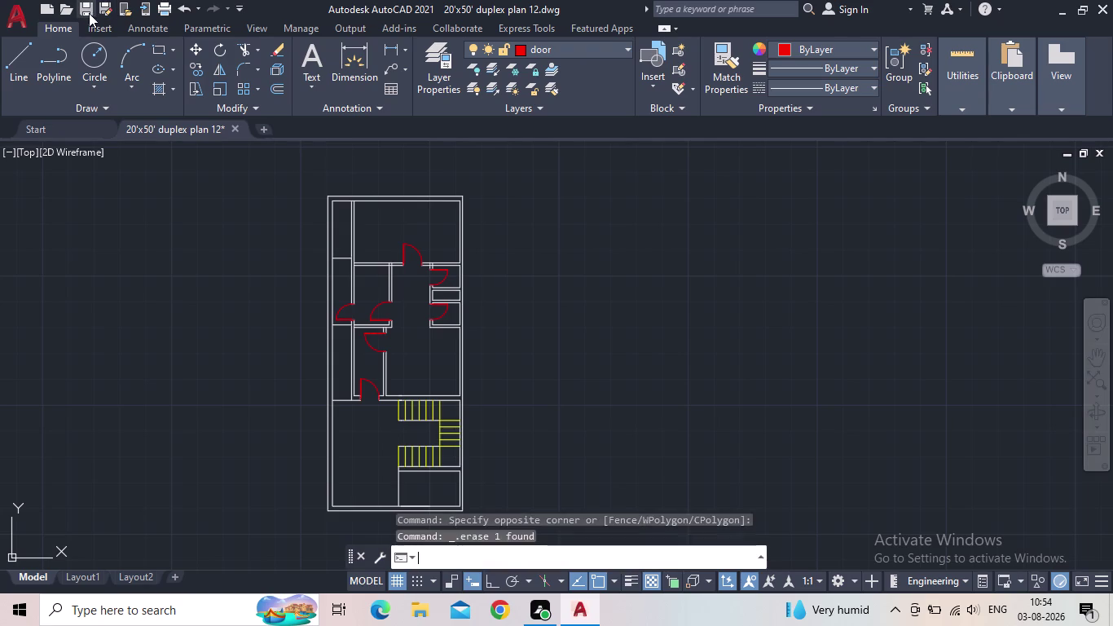